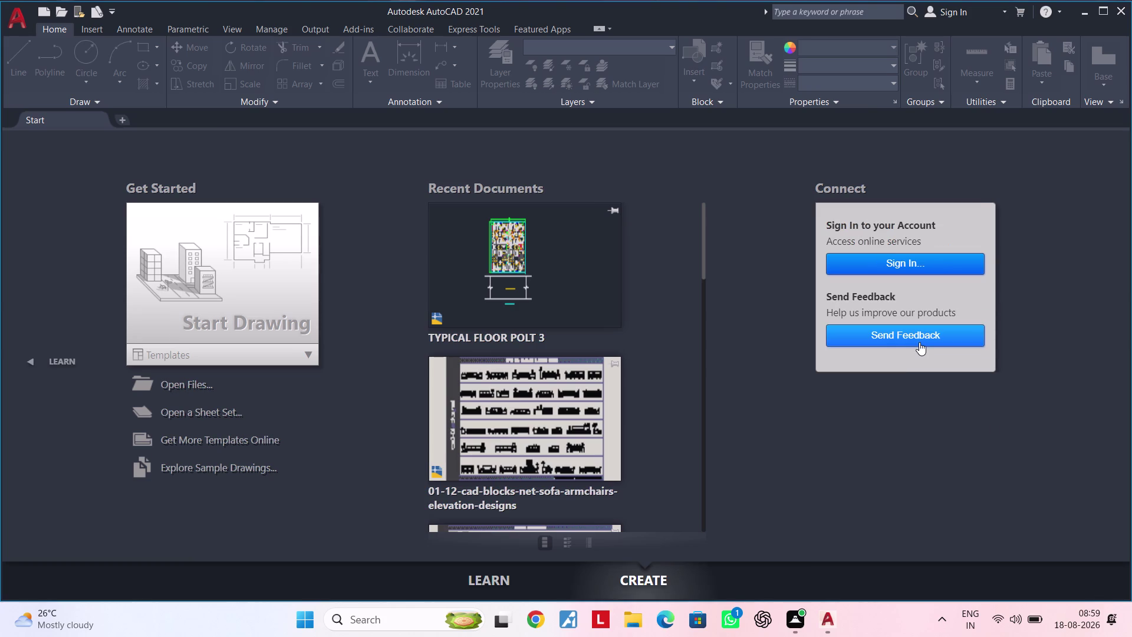
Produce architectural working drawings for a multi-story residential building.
Start a new blank drawing and pan its origin toward the lower left.
click(264, 303)
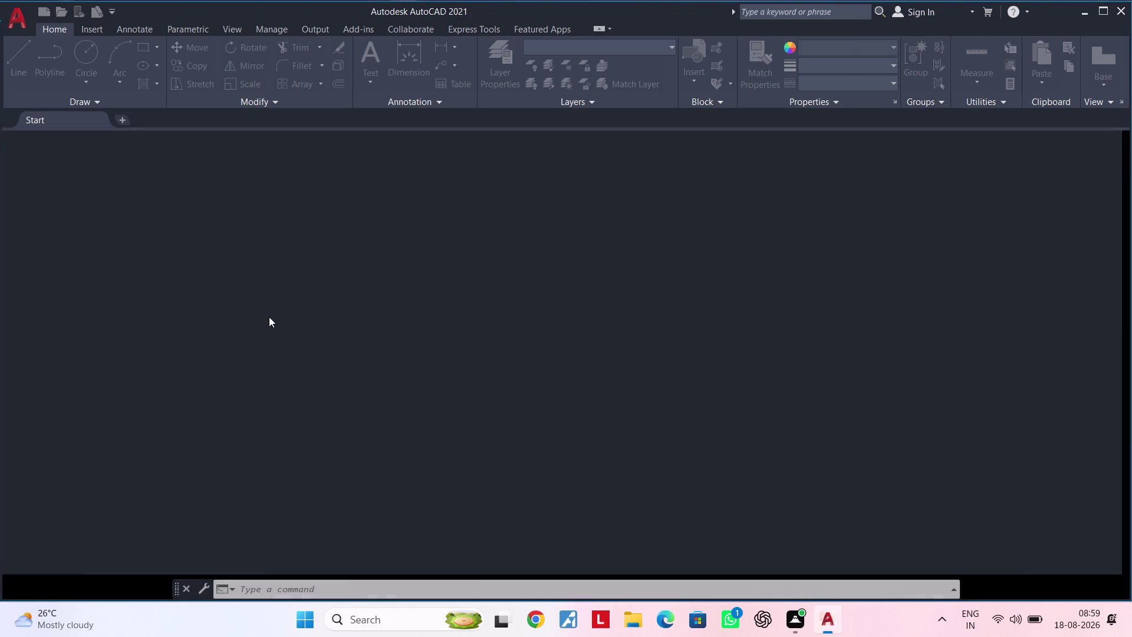
scroll(down, 3)
scroll(down, 3)
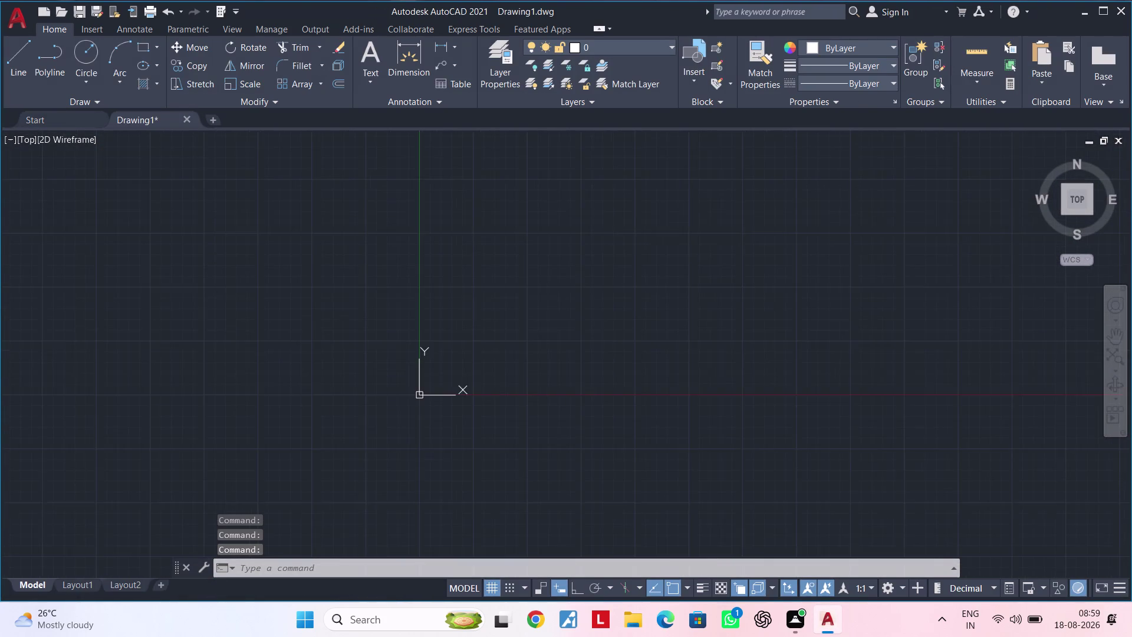
middle_drag(549, 332, 331, 477)
middle_drag(430, 333, 331, 384)
key(Escape)
key(Escape)
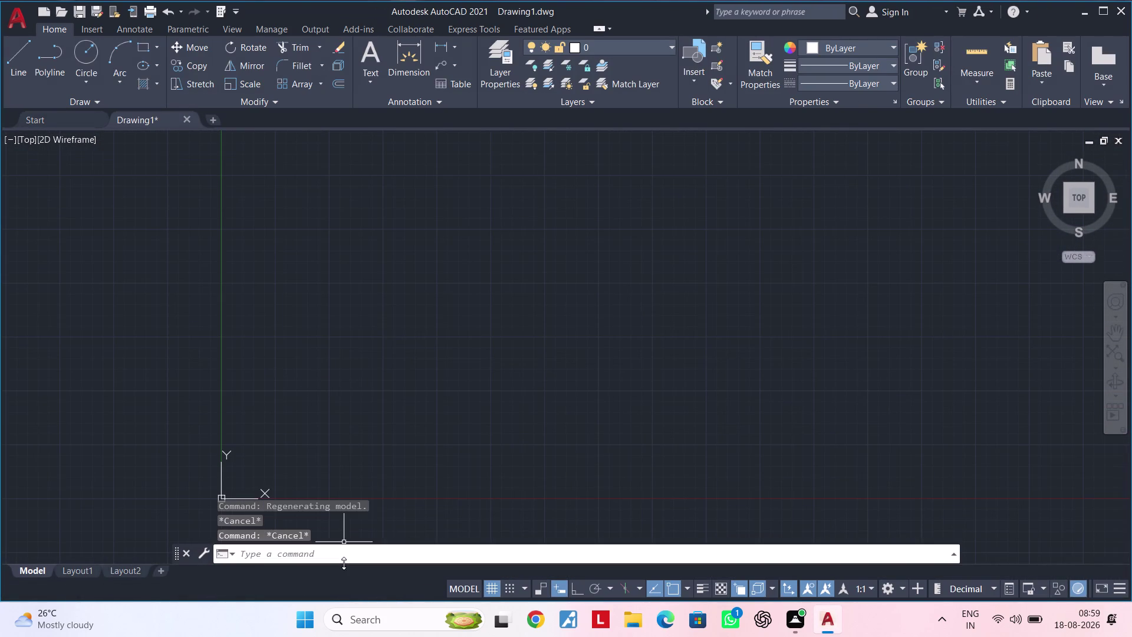
Bring up the program Options with the OPTIONS command.
click(344, 561)
text(op)
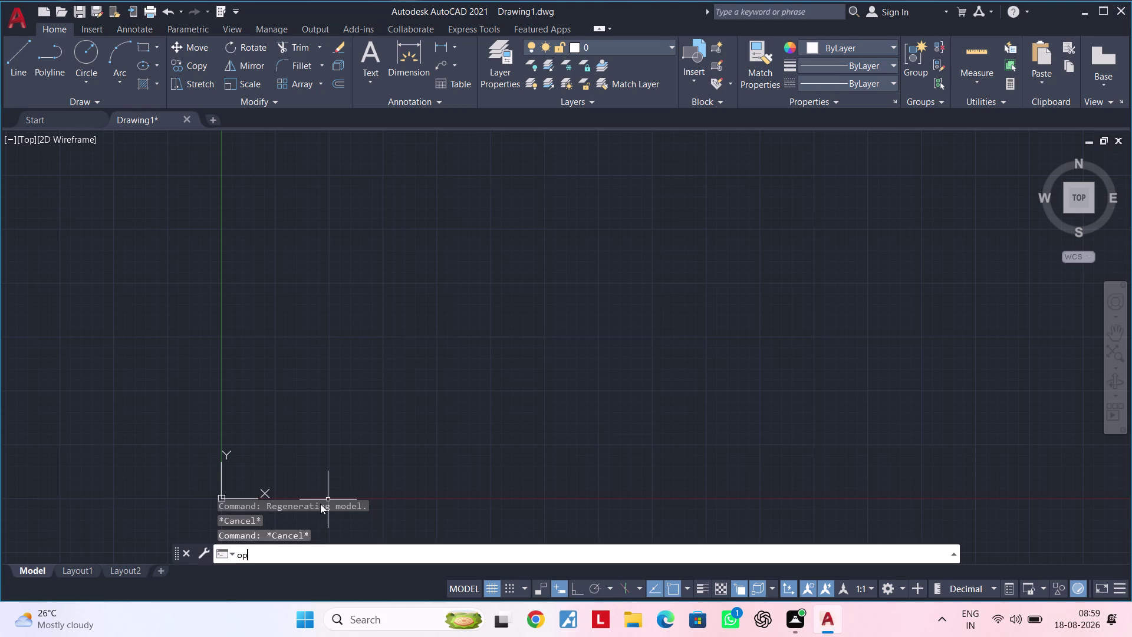
text(tion)
key(space)
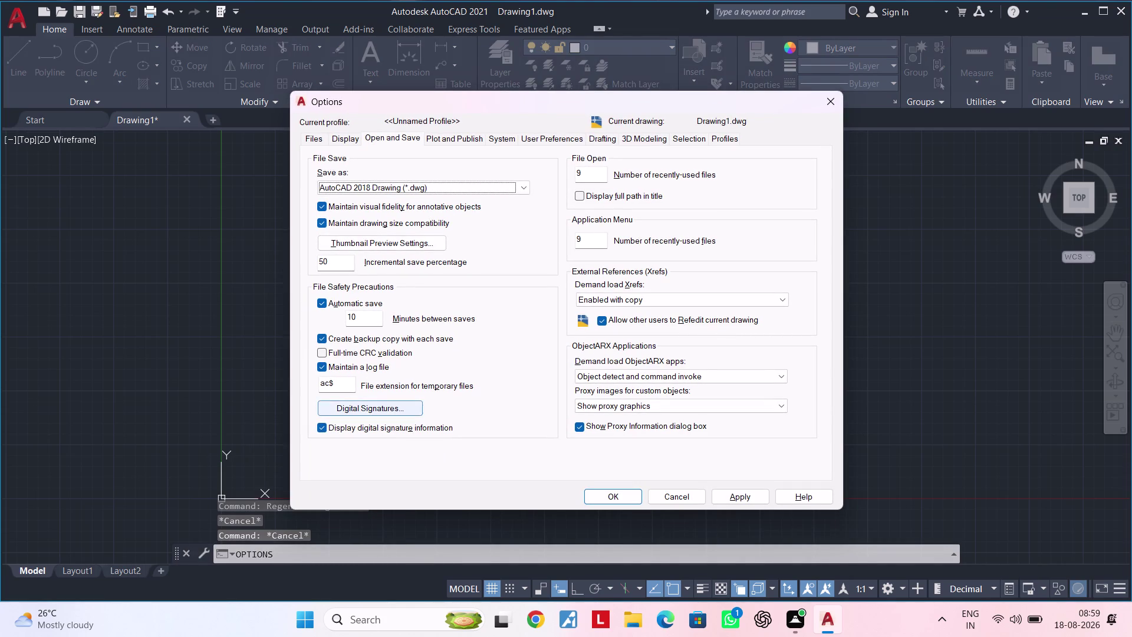
Toggle 'Maintain a log file' off and back on, apply, and close Options with OK.
click(311, 362)
click(323, 370)
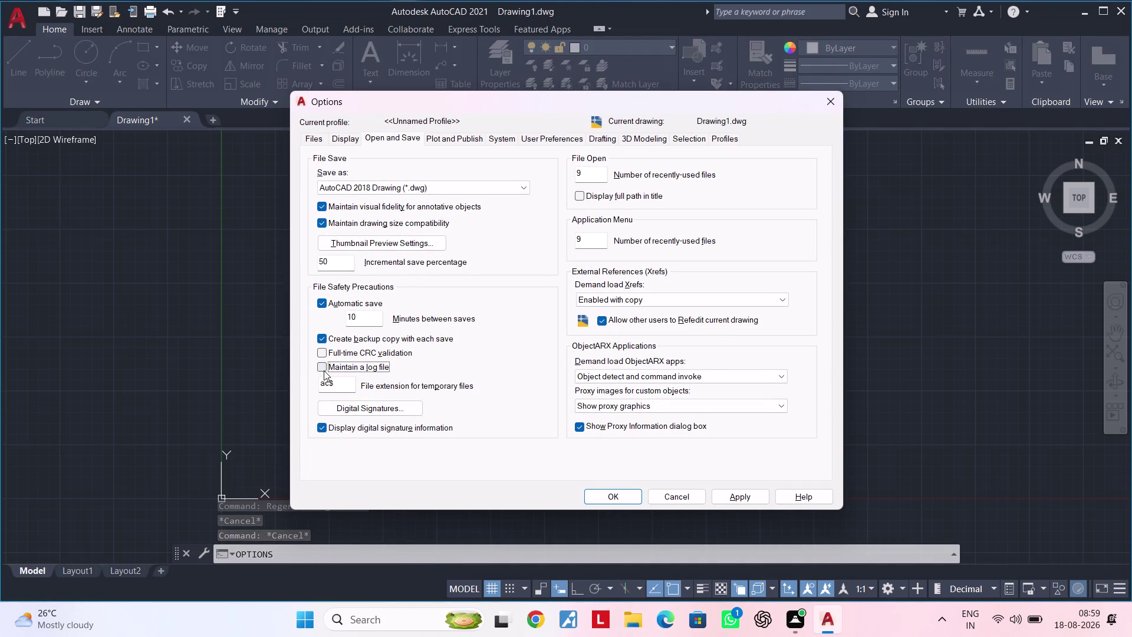
click(324, 371)
click(748, 493)
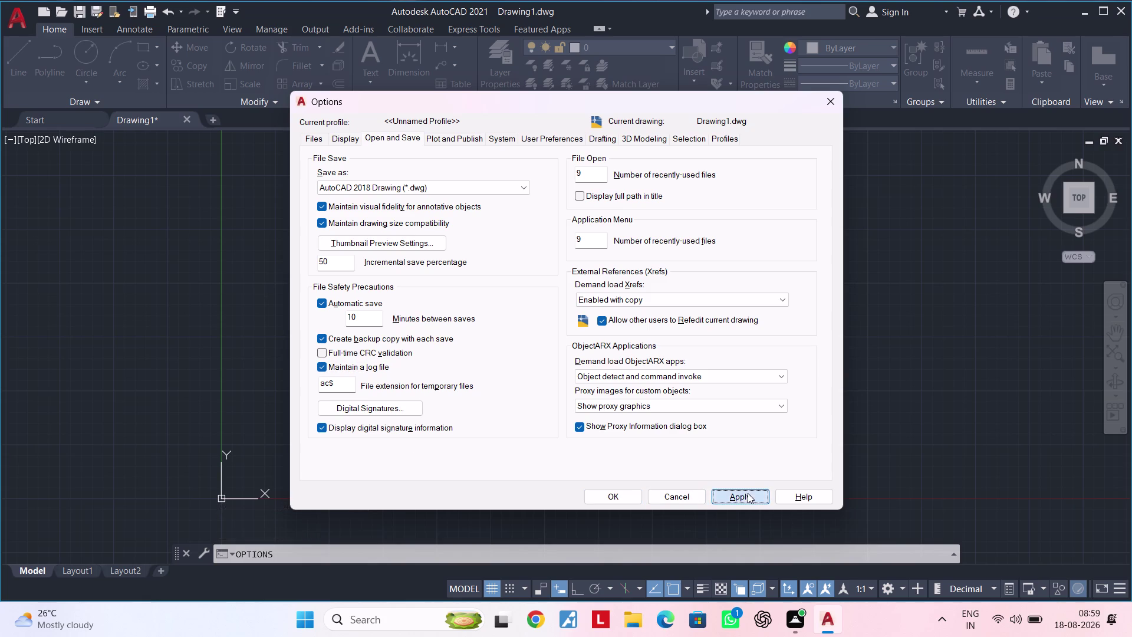
click(614, 496)
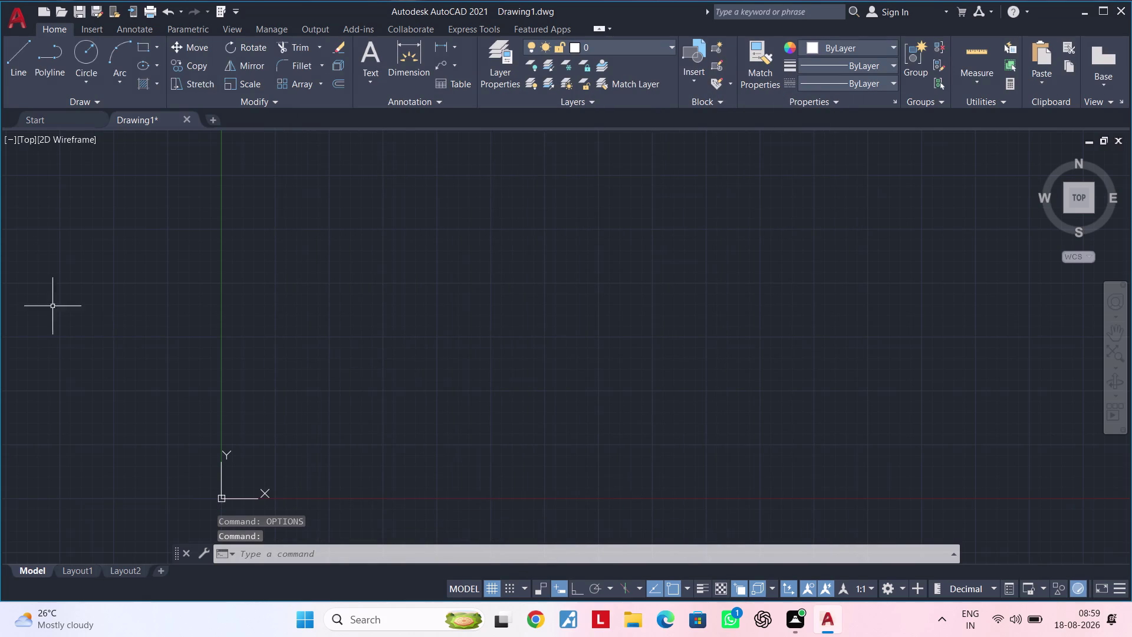
Pan the origin to the bottom-left corner and turn on Ortho mode.
scroll(down, 3)
scroll(down, 3)
middle_drag(343, 297, 270, 407)
middle_drag(361, 295, 253, 382)
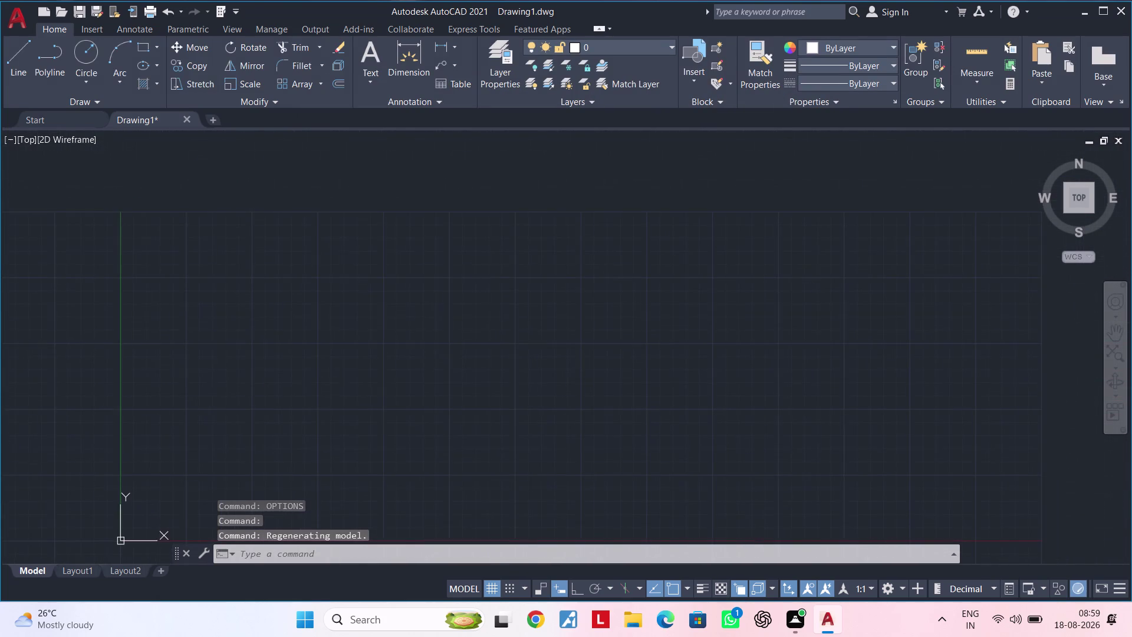
scroll(up, 3)
key(Escape)
key(Escape)
click(581, 592)
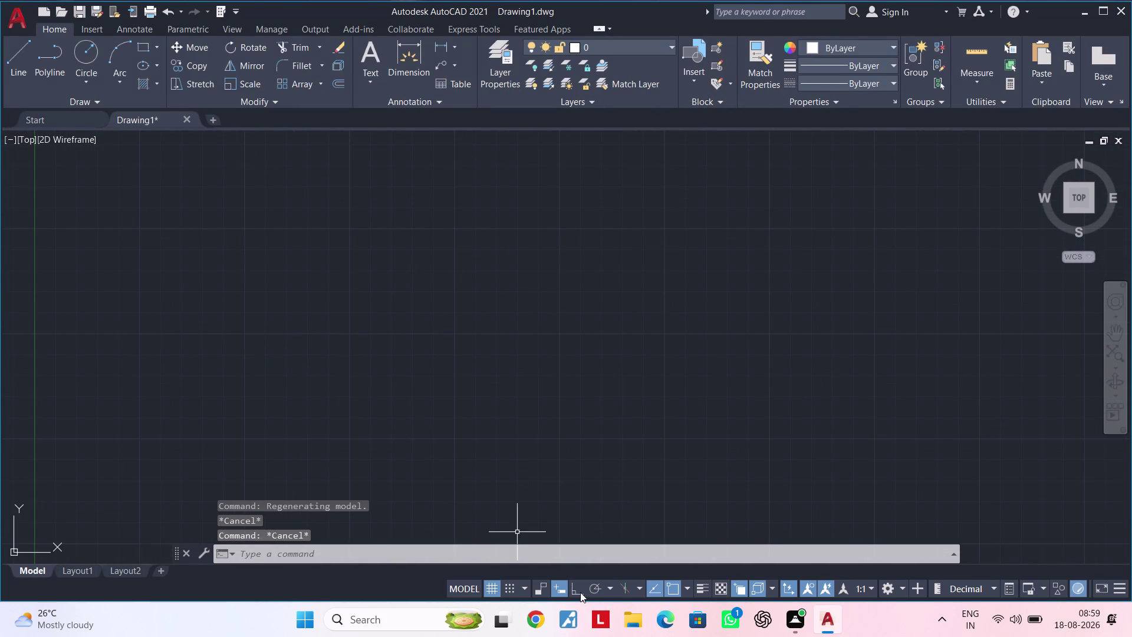
middle_drag(512, 373, 467, 397)
Bring up the Drawing Units settings with the UN alias.
key(u)
key(n)
key(space)
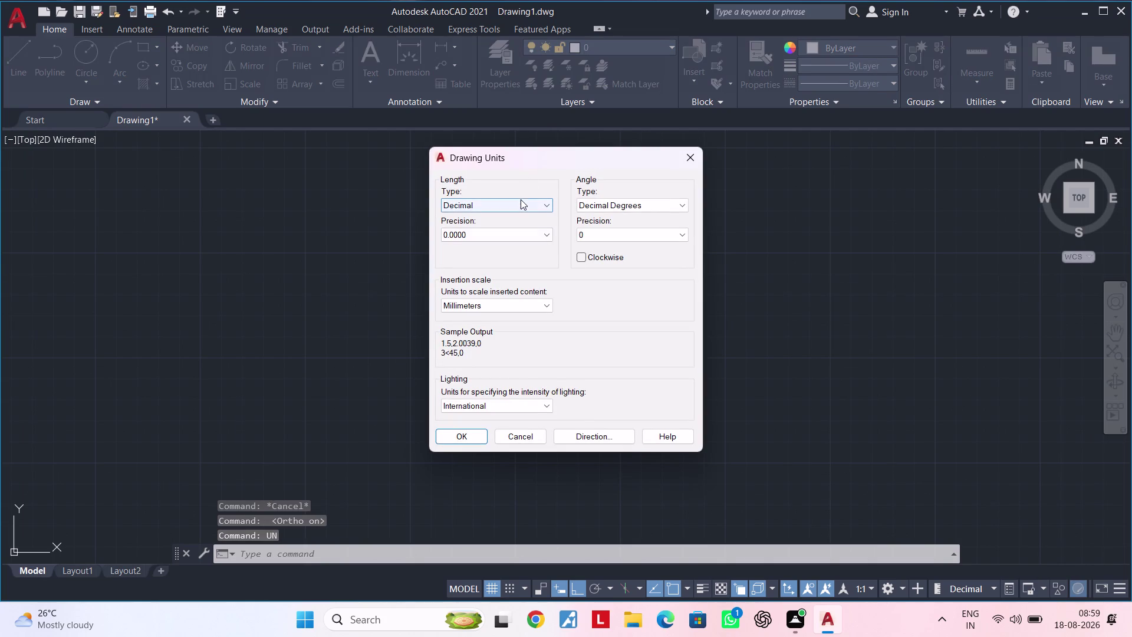
Set length units to Engineering with one-decimal-inch precision and accept the warning.
click(521, 199)
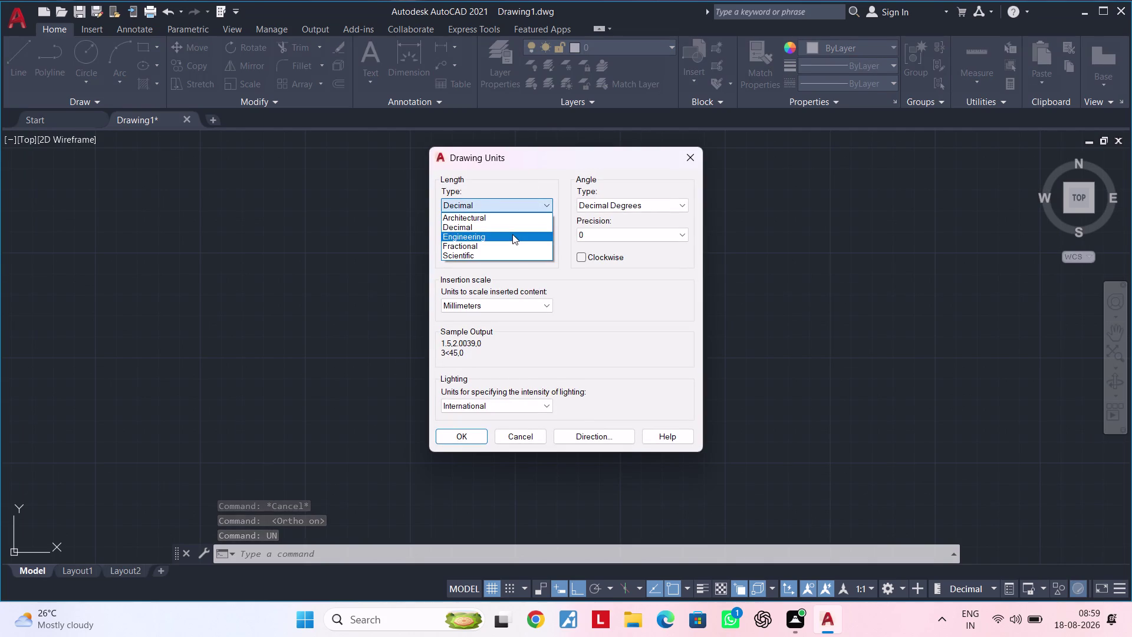
click(512, 234)
click(512, 235)
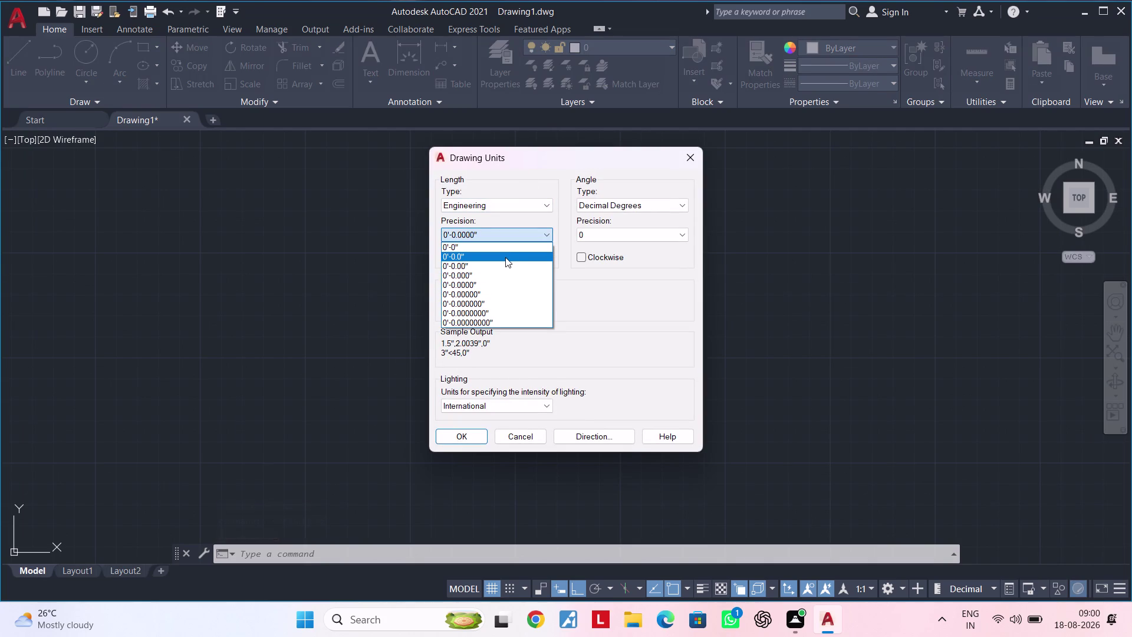
click(504, 248)
click(472, 442)
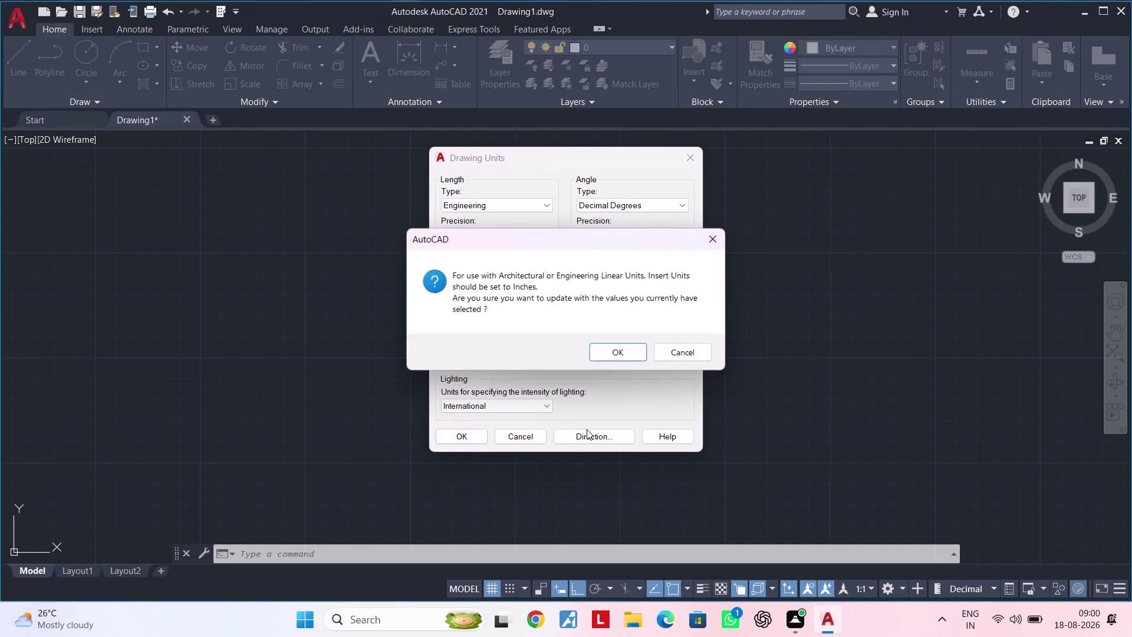
click(611, 354)
Reopen Drawing Units and change precision to whole inches, 0'-0".
text(u)
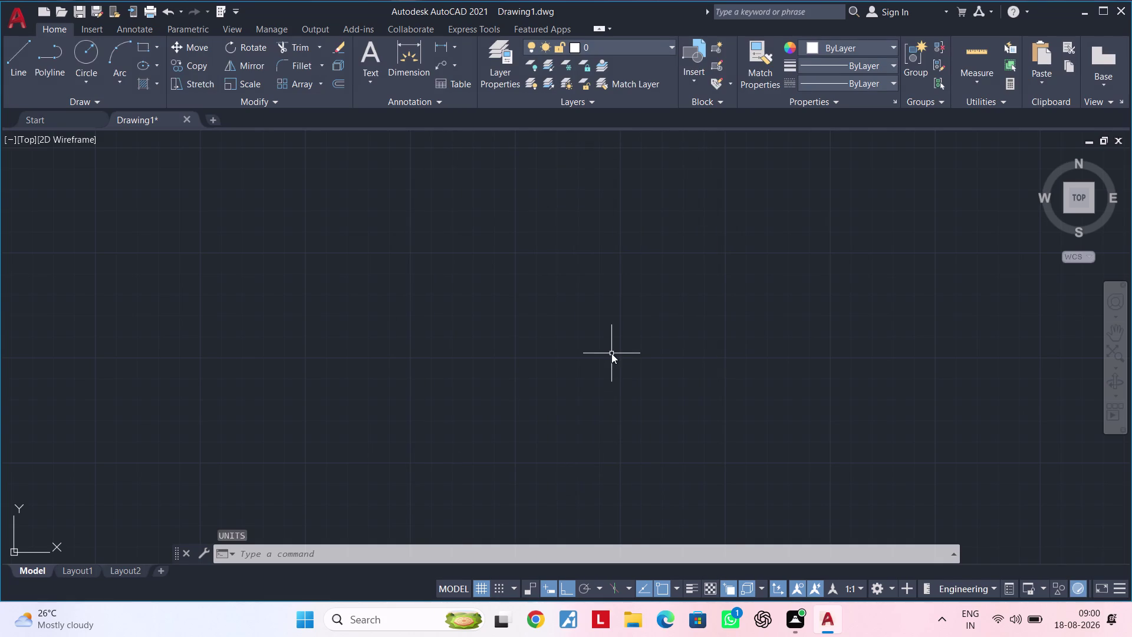
text(n)
key(space)
click(534, 198)
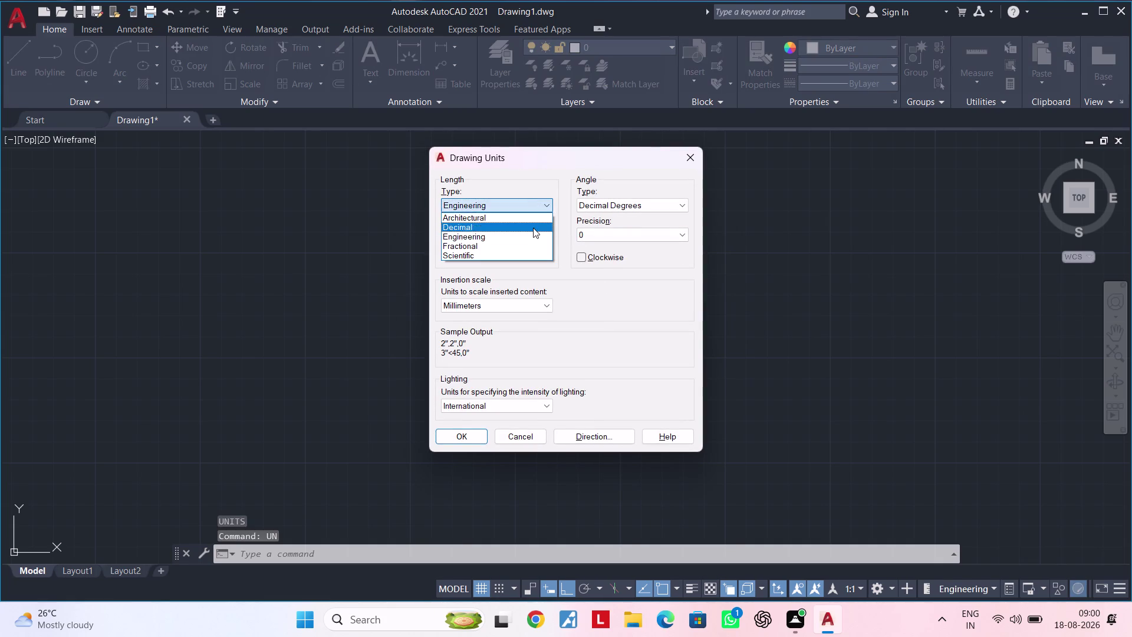
click(531, 236)
click(530, 233)
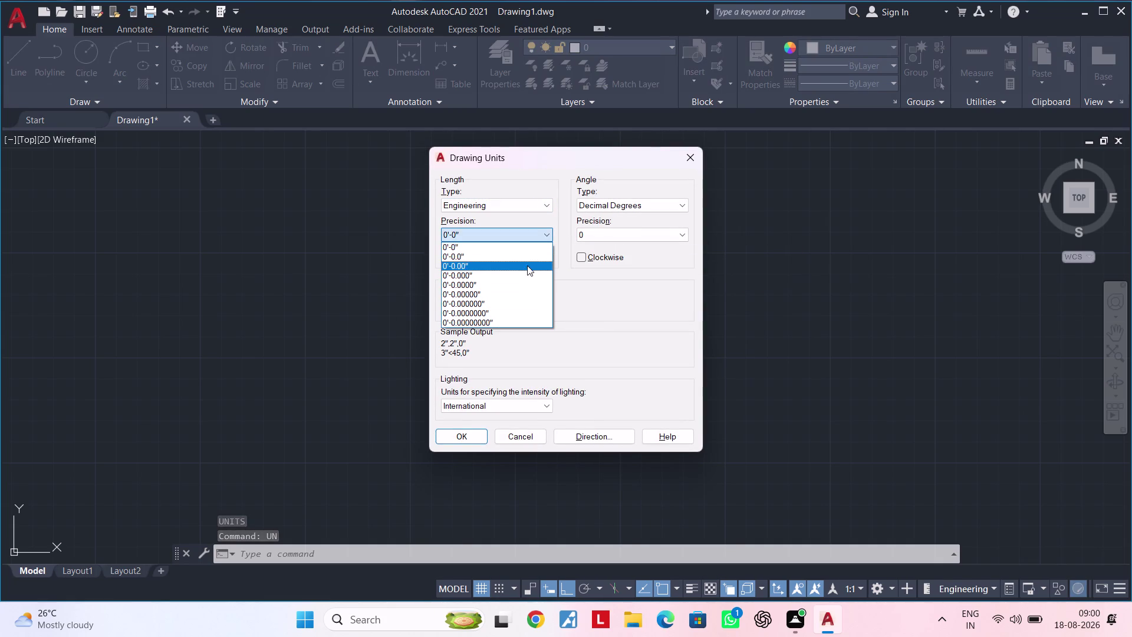
click(527, 248)
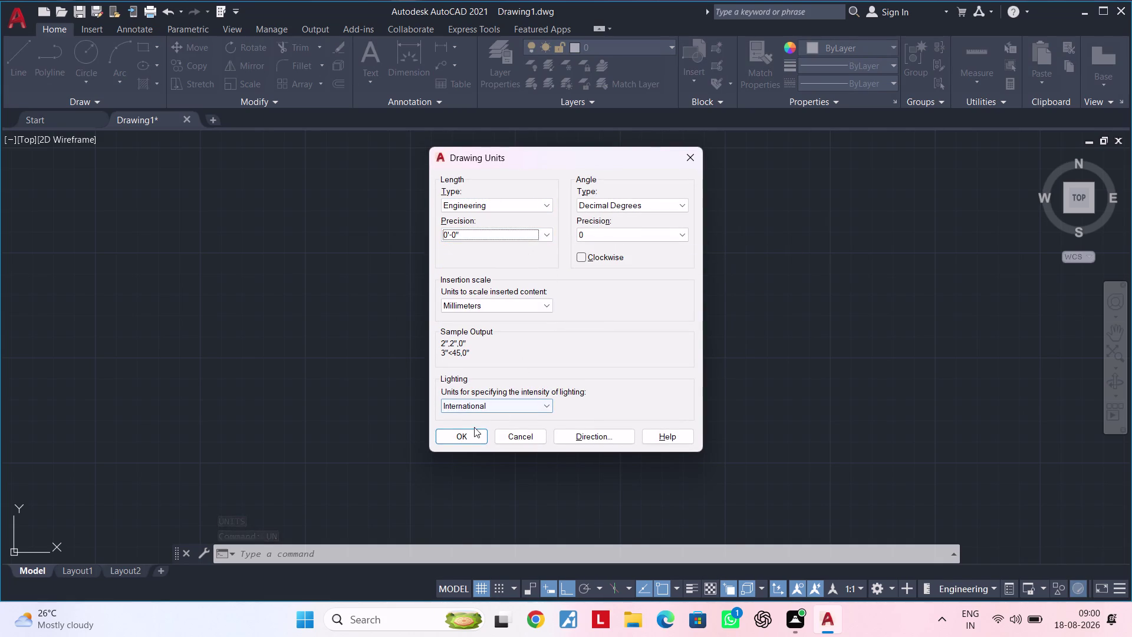
click(470, 436)
click(616, 354)
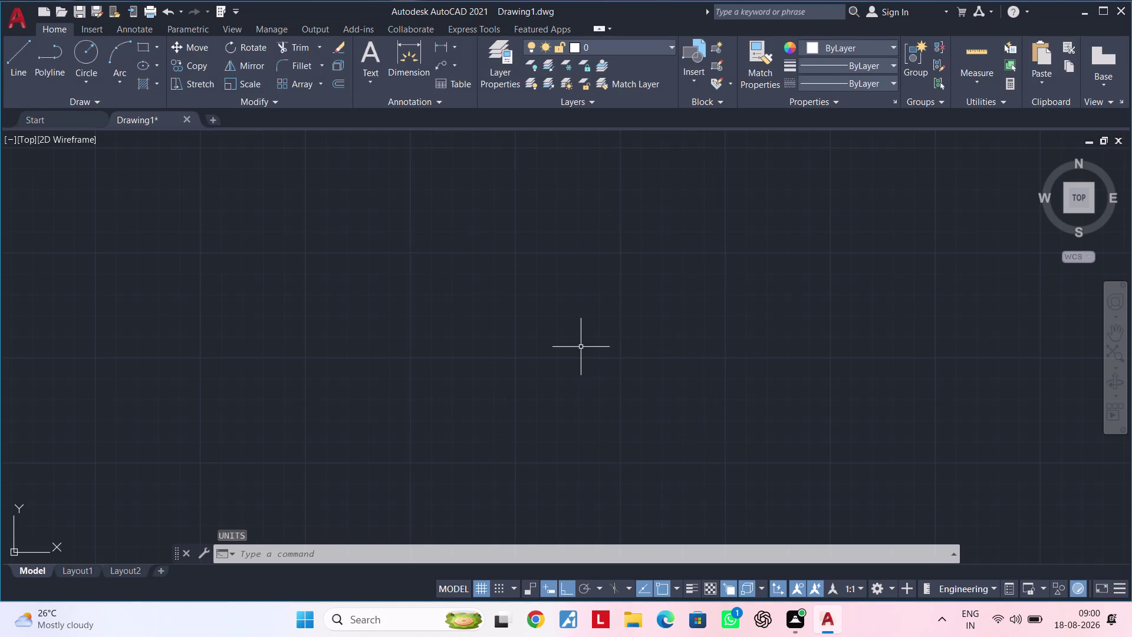
text(d)
key(space)
Modify ISO-25 to Engineering units, whole-inch precision and 6" text height.
click(730, 277)
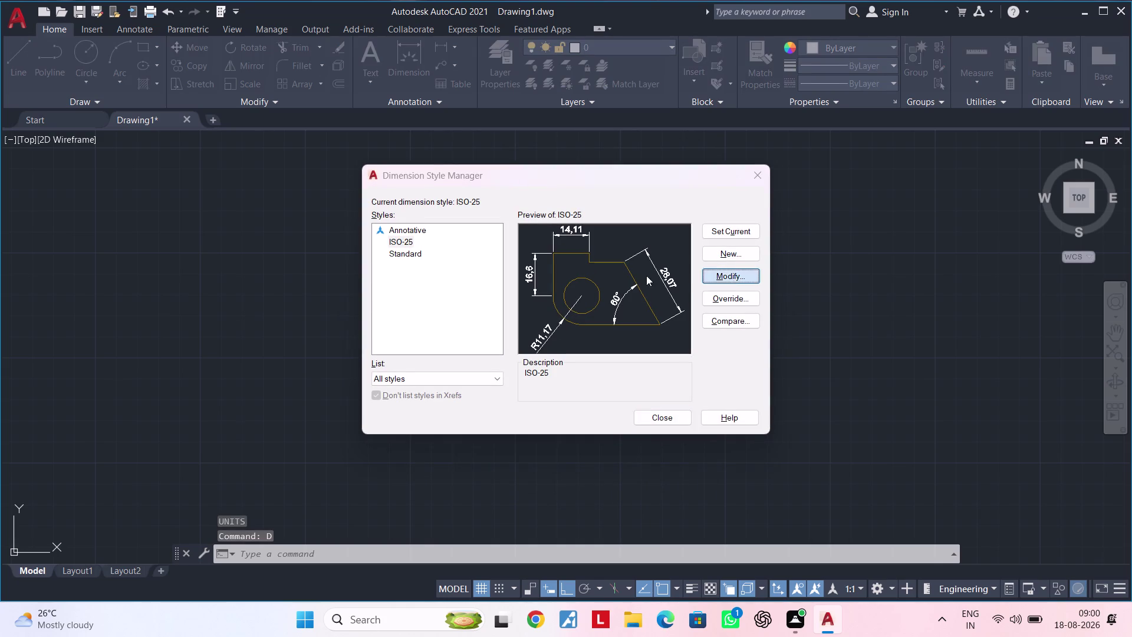
click(505, 171)
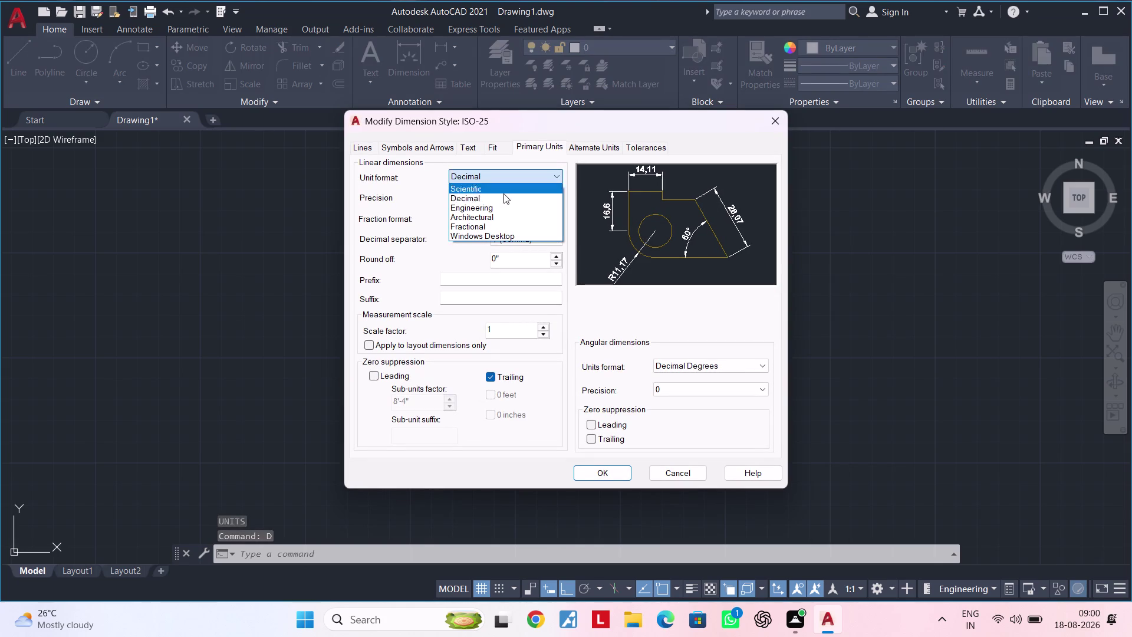
click(503, 204)
click(503, 194)
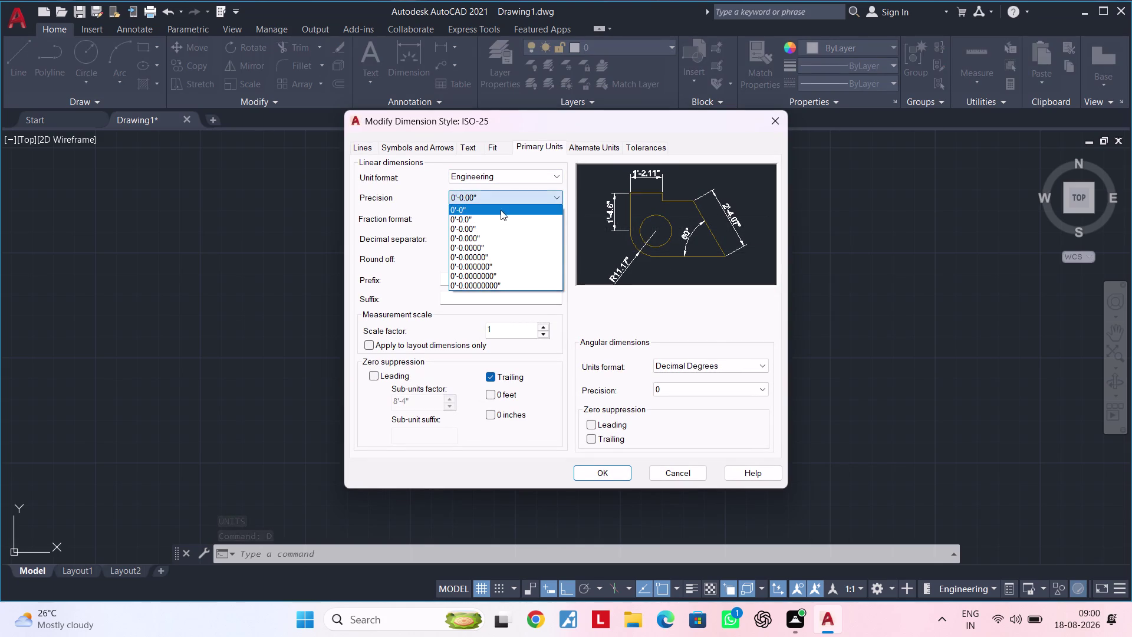
click(500, 210)
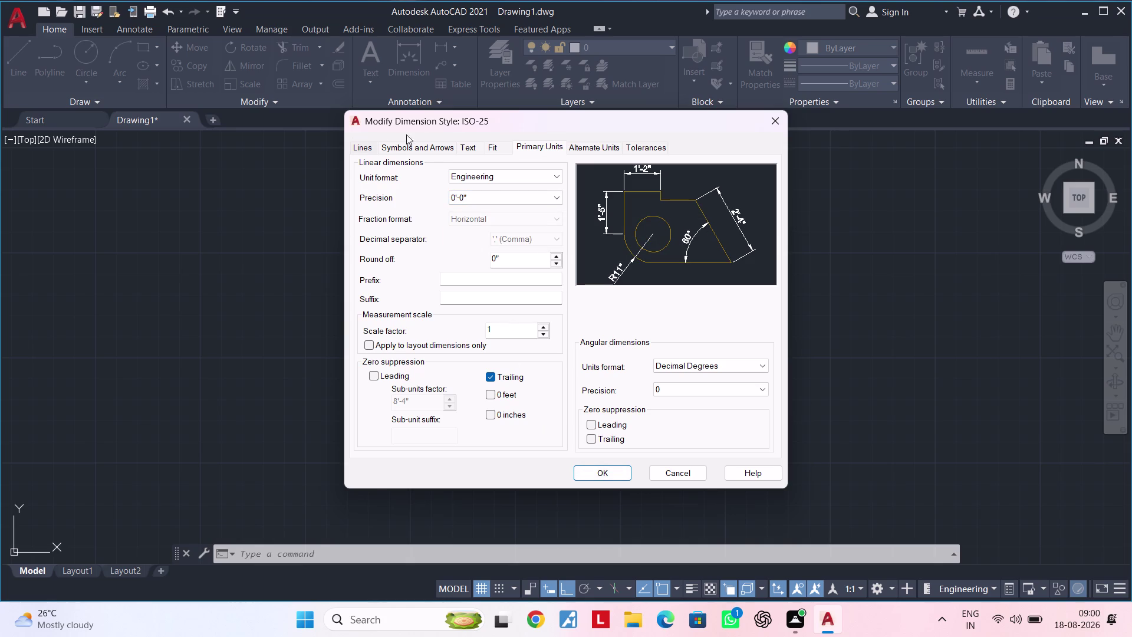
click(465, 148)
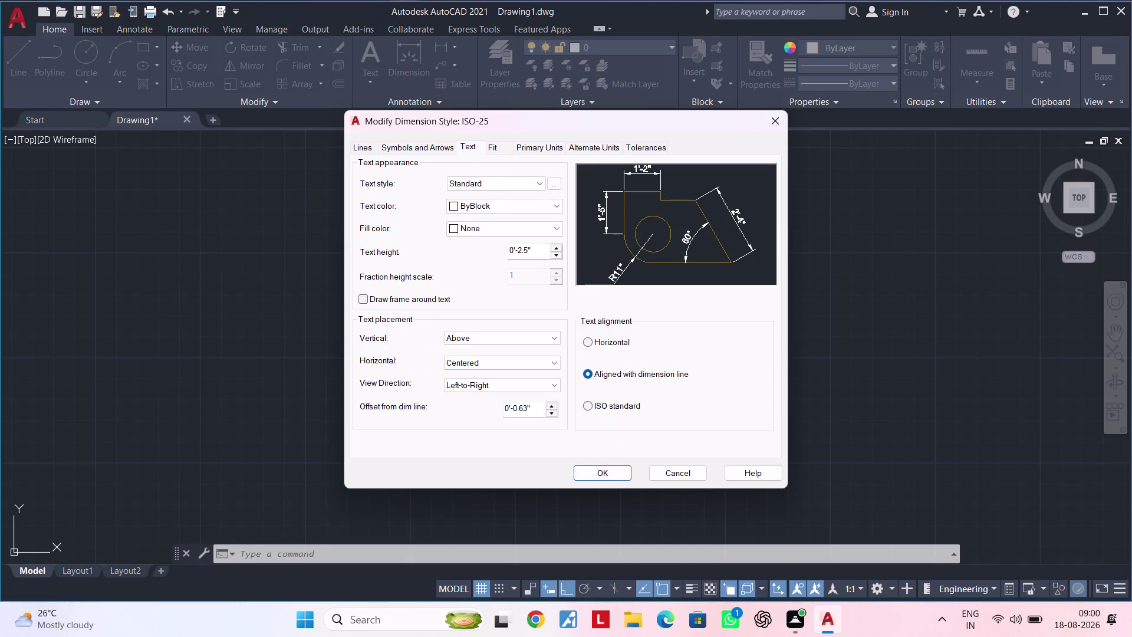
drag(537, 247, 445, 248)
key(BackSpace)
key(6)
key(shift+quotedbl)
key(Return)
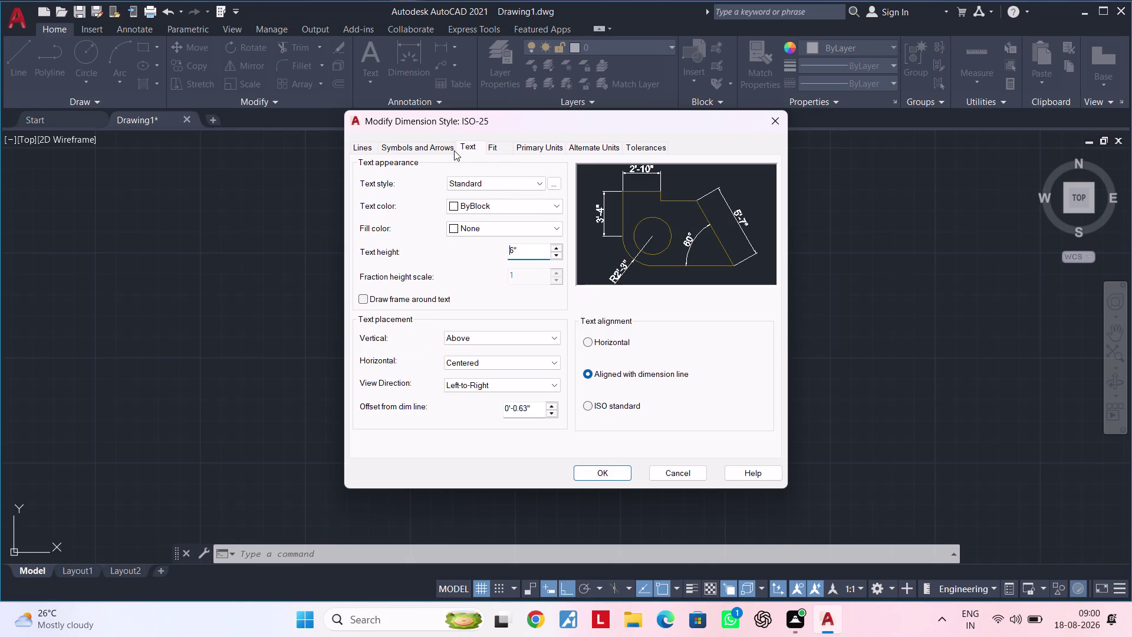
Give ISO-25 a 6" arrow size, make it current, and close the manager.
click(436, 150)
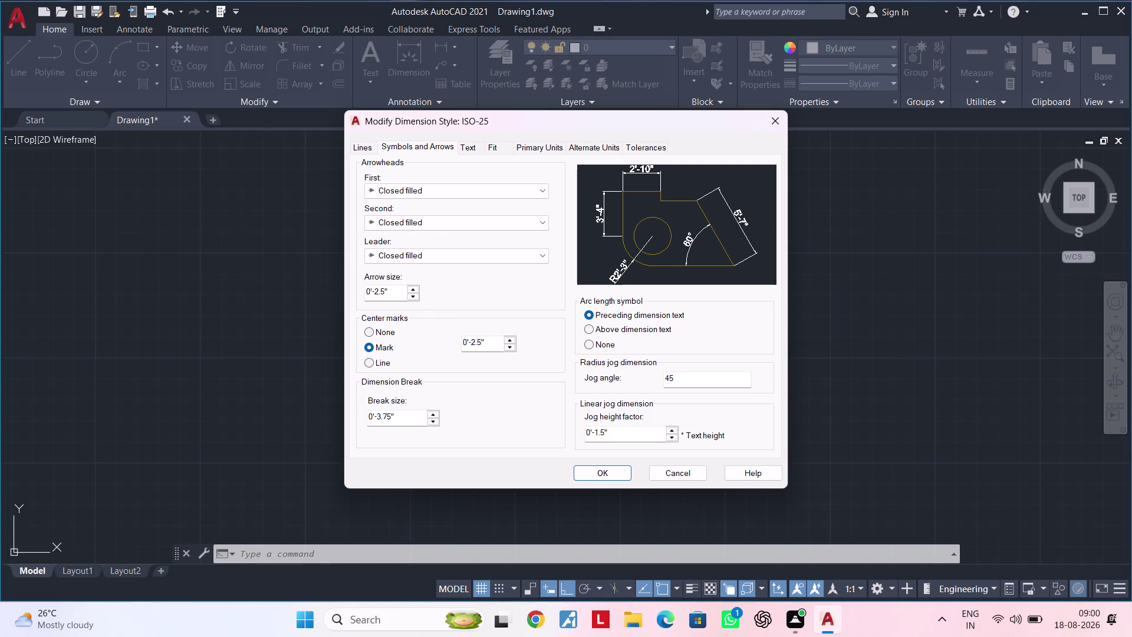
drag(392, 291, 300, 292)
key(BackSpace)
key(6)
key(shift+quotedbl)
key(Return)
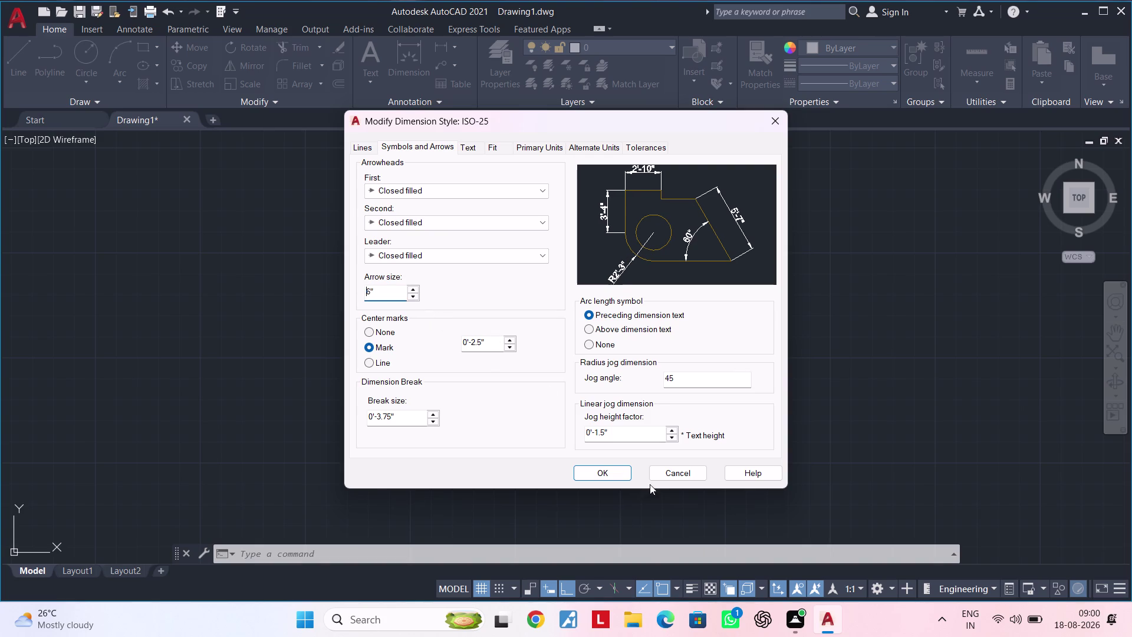
click(613, 474)
triple_click(737, 234)
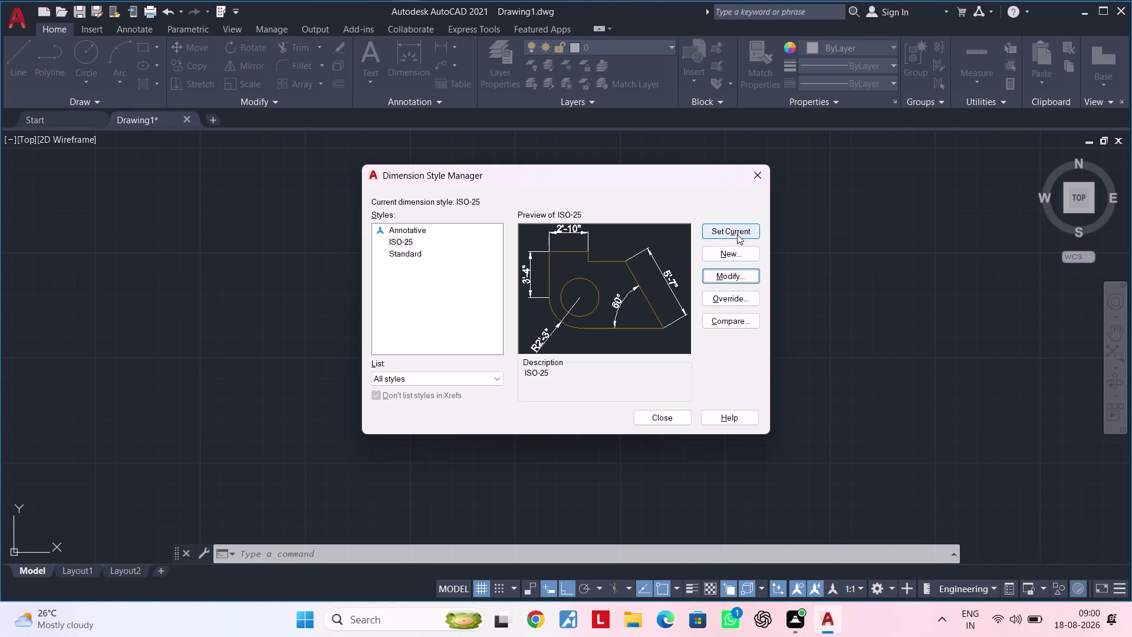
click(659, 419)
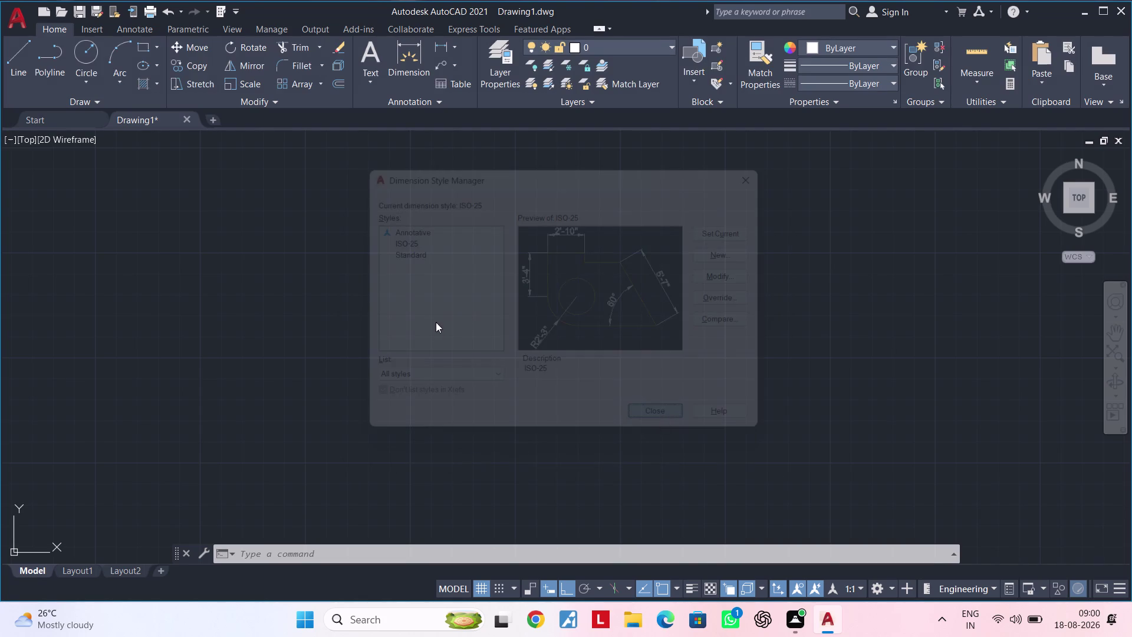
Pan the view and cancel any active commands.
scroll(down, 3)
middle_drag(467, 311, 241, 397)
key(Escape)
key(Escape)
middle_drag(323, 315, 206, 385)
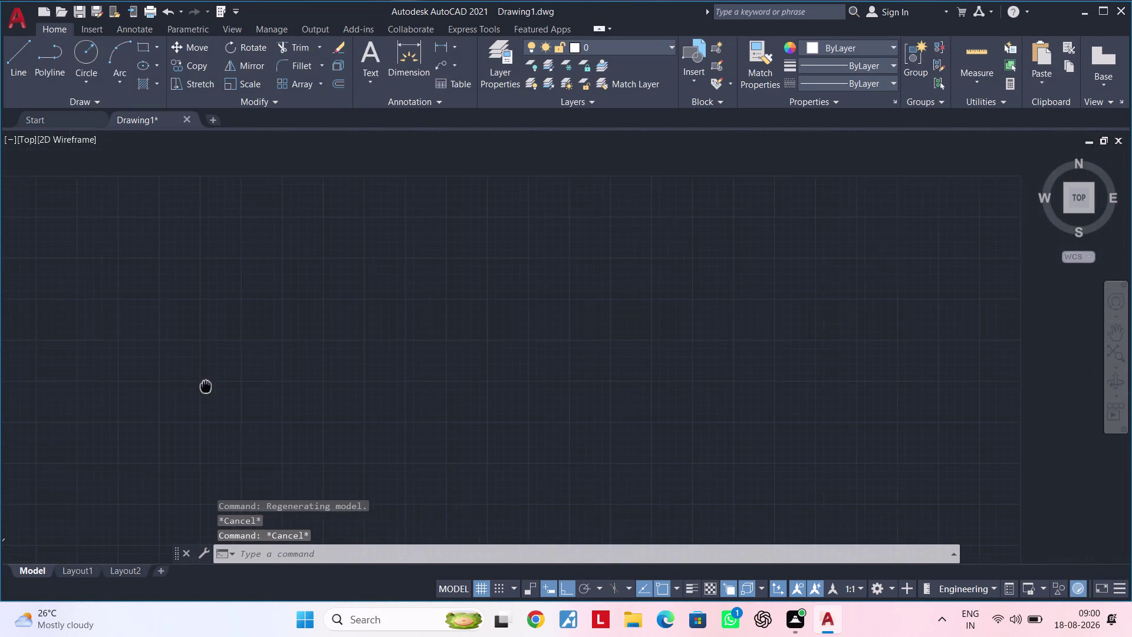
middle_drag(206, 386, 206, 386)
key(Escape)
key(Escape)
key(Escape)
key(Escape)
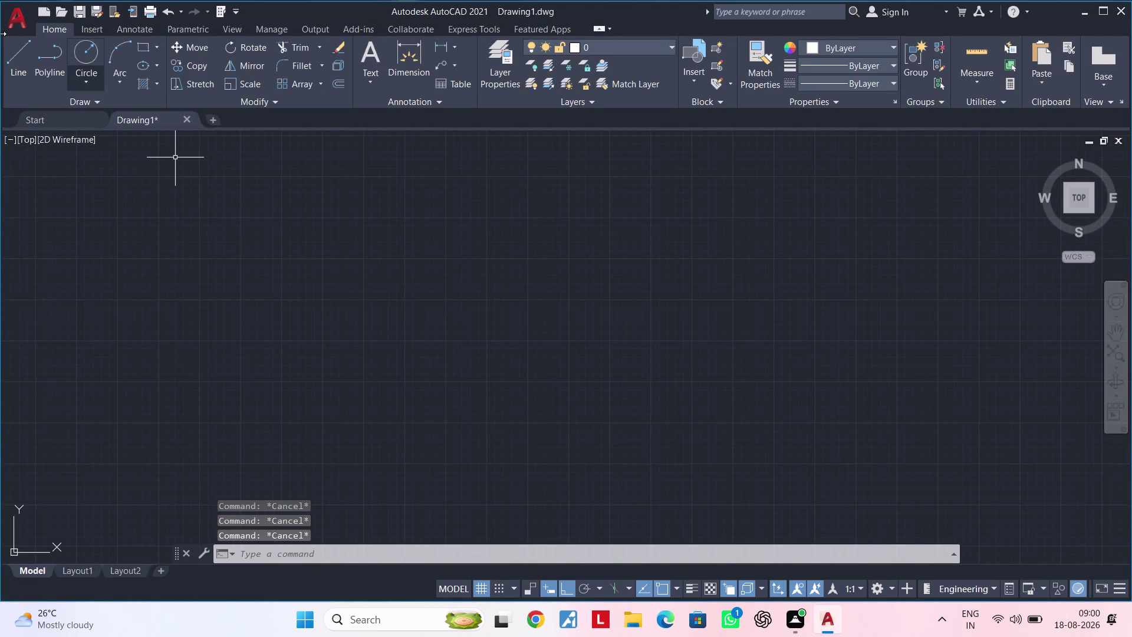
key(Escape)
key(Escape)
Start a rectangle with REC and place its first corner.
text(r)
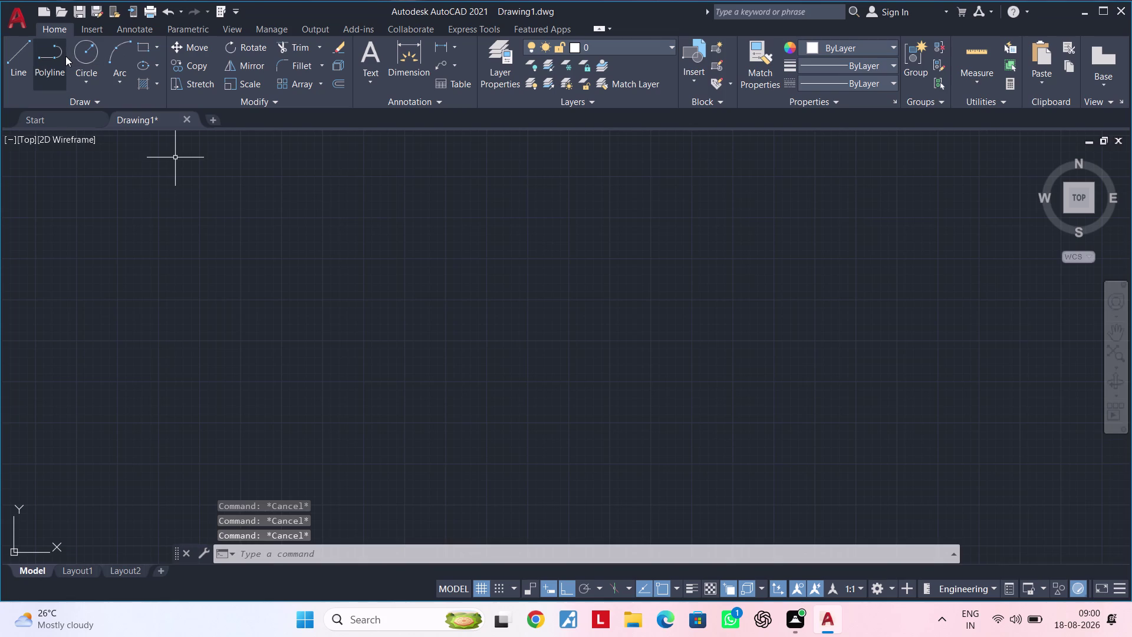
text(e)
key(c)
key(space)
click(328, 172)
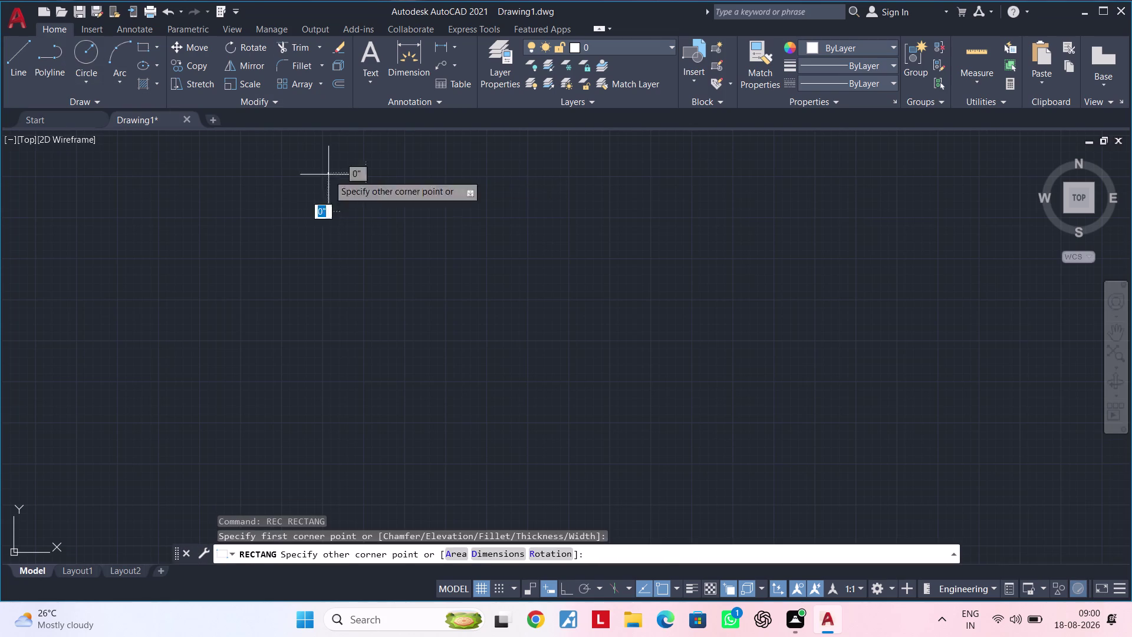
Size the rectangle by dimensions, 30' long and 40' wide, and fix its orientation.
text(d)
key(space)
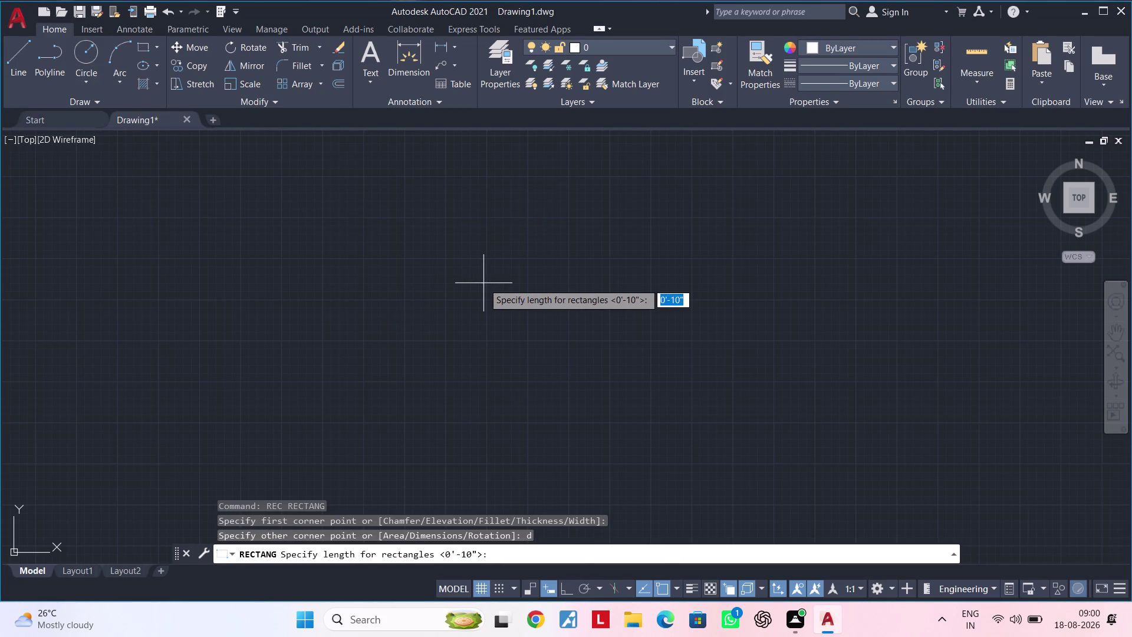
text(30)
key(apostrophe)
key(Return)
key(4)
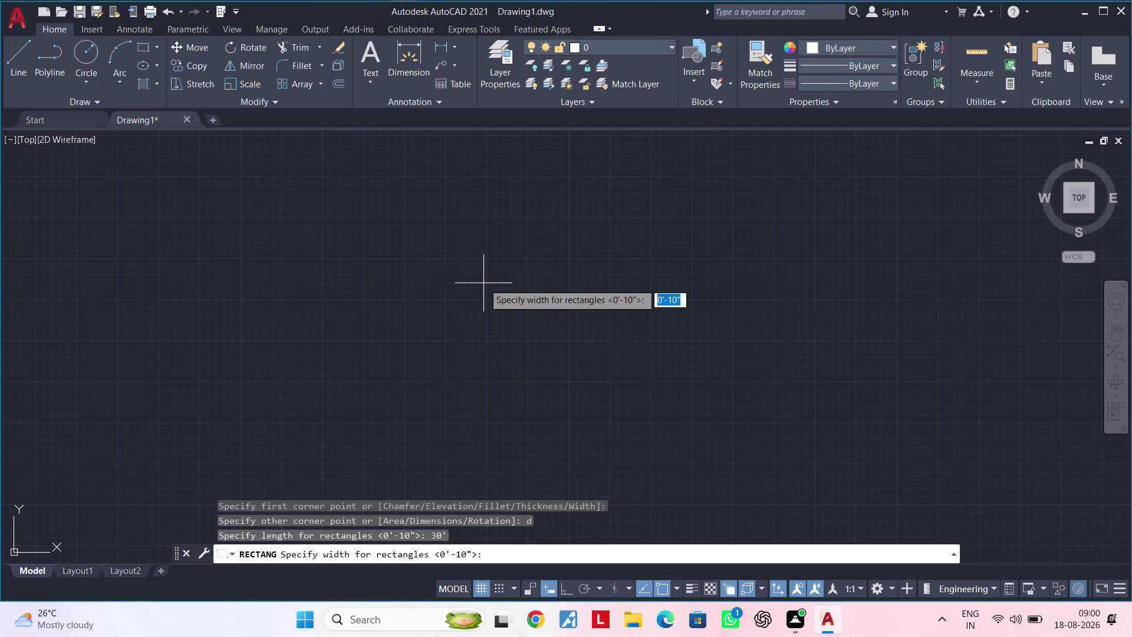
text(0')
key(Return)
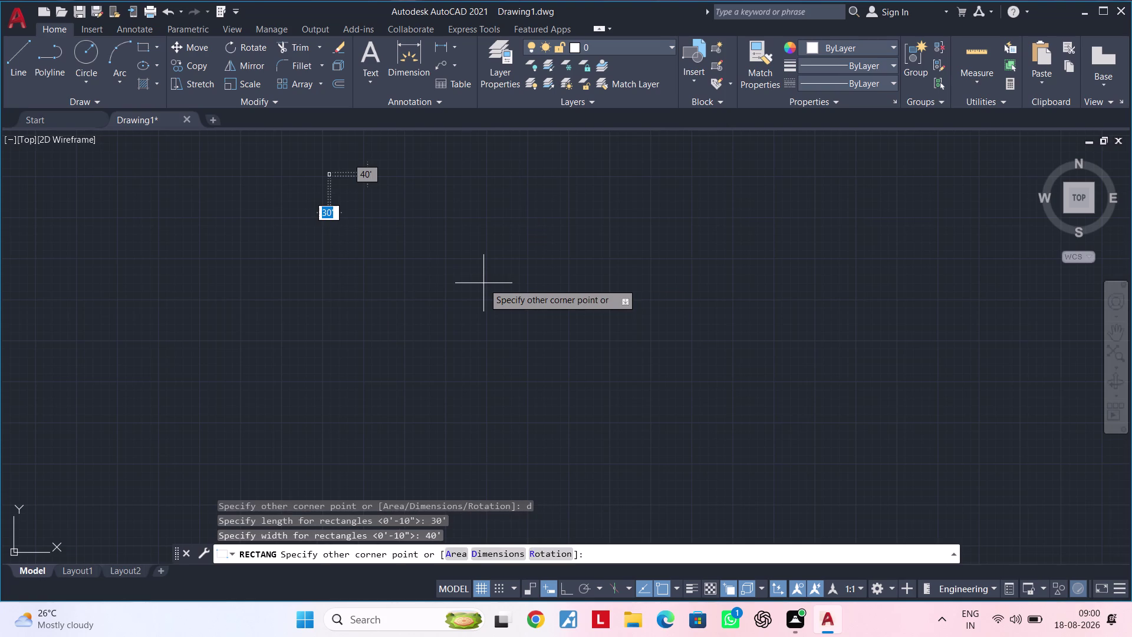
click(488, 287)
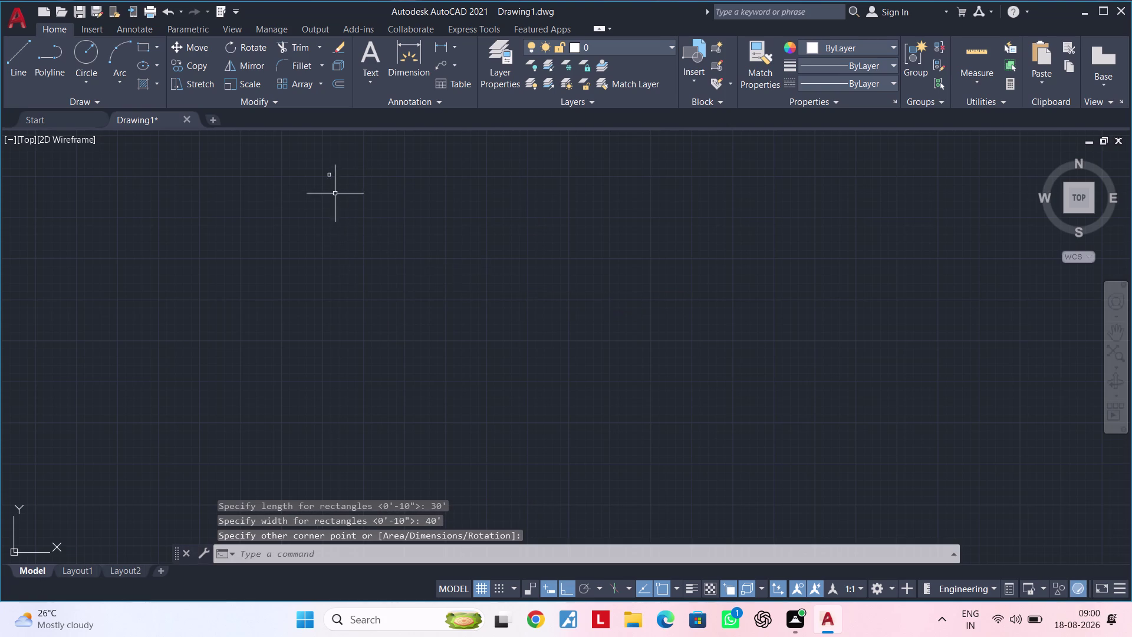
Zoom and pan to center the 30' by 40' rectangle in the view.
scroll(up, 3)
middle_drag(332, 227, 461, 315)
scroll(up, 3)
middle_drag(418, 299, 615, 243)
scroll(up, 3)
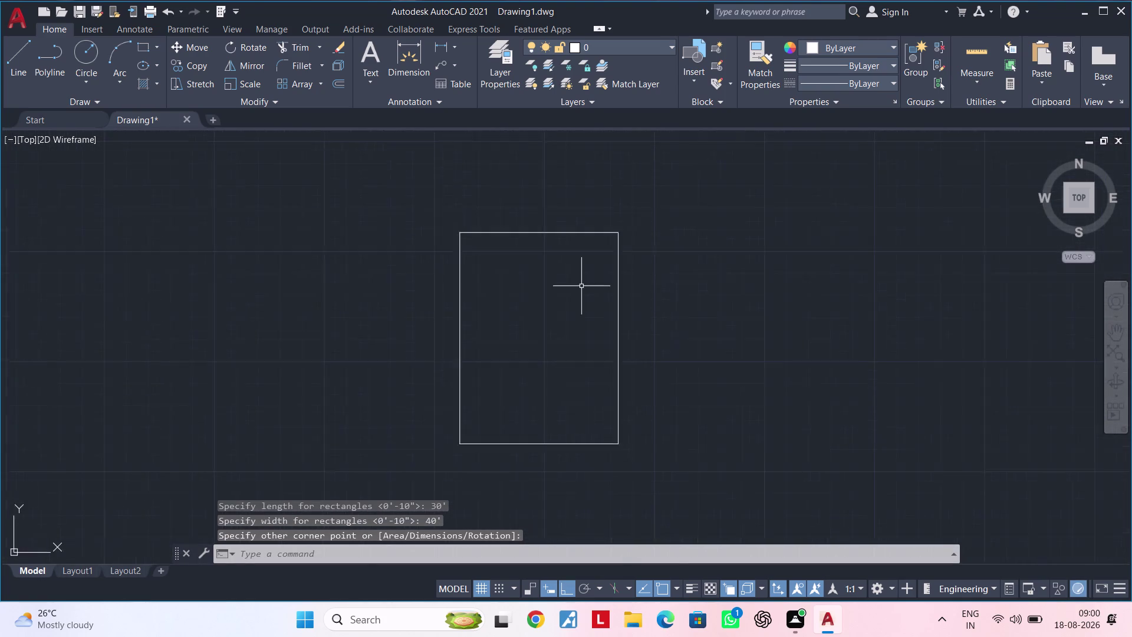
middle_drag(574, 293, 705, 245)
scroll(down, 3)
middle_drag(674, 266, 577, 322)
key(Escape)
key(Escape)
key(Escape)
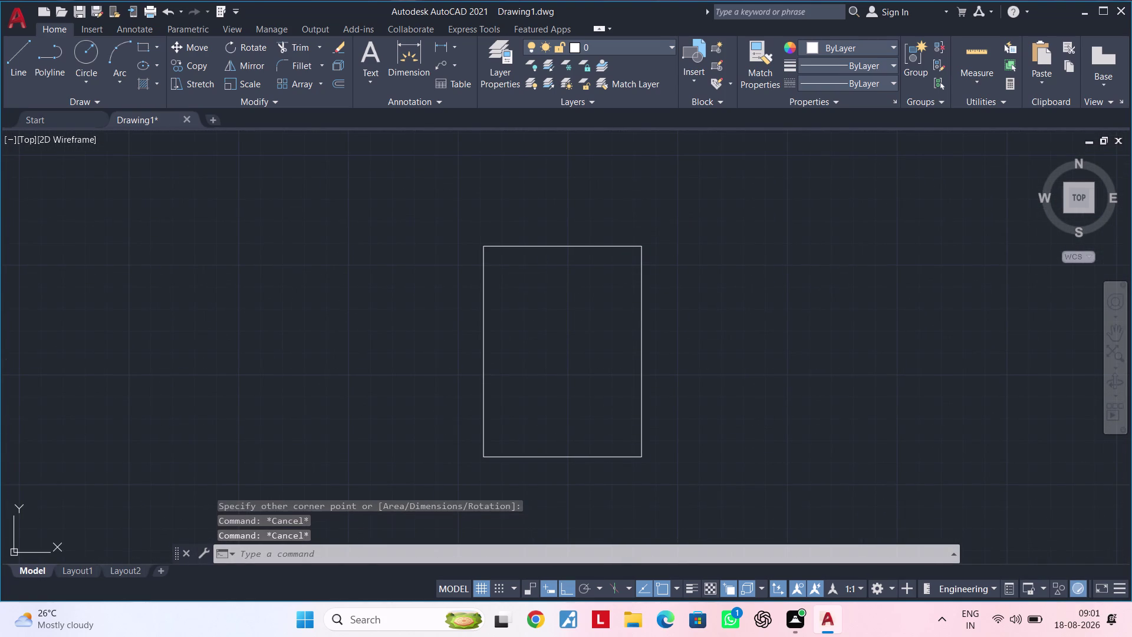
Run OFFSET via the OF alias, leaving it at the distance prompt.
text(of)
key(space)
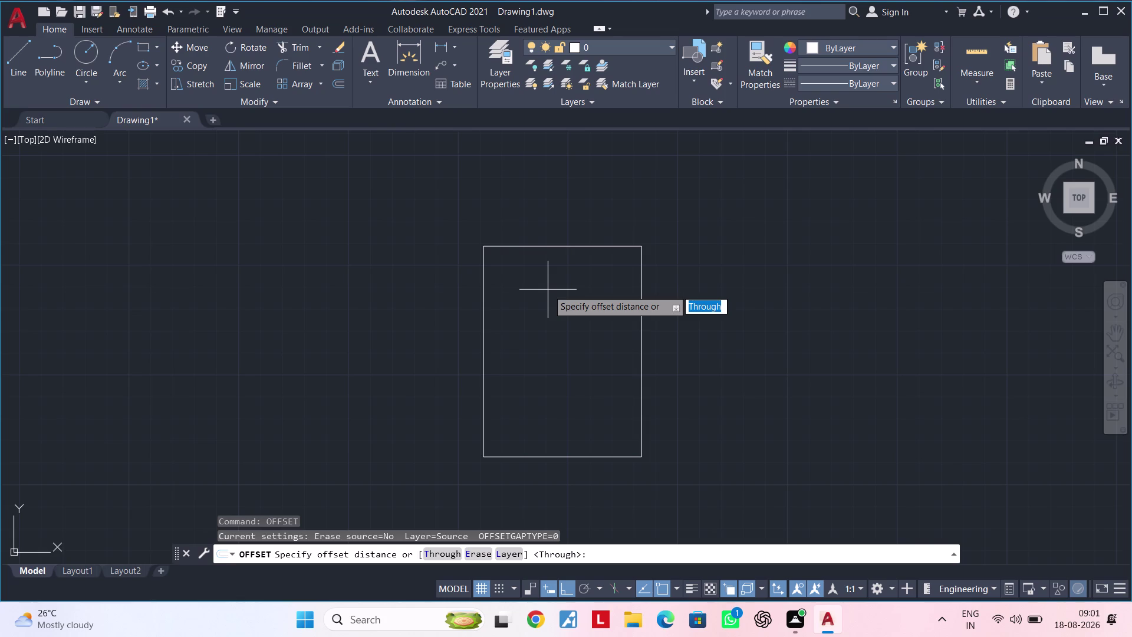
Offset the 30' by 40' rectangle 6" toward its inside.
key(6)
key(shift+quotedbl)
key(Return)
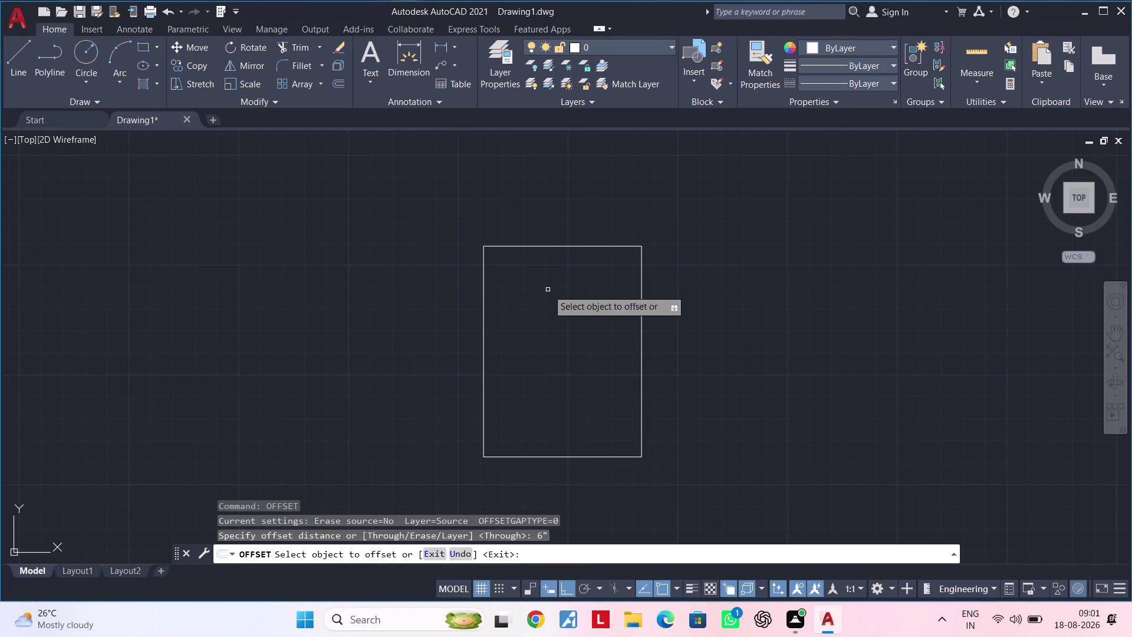
click(580, 245)
click(572, 297)
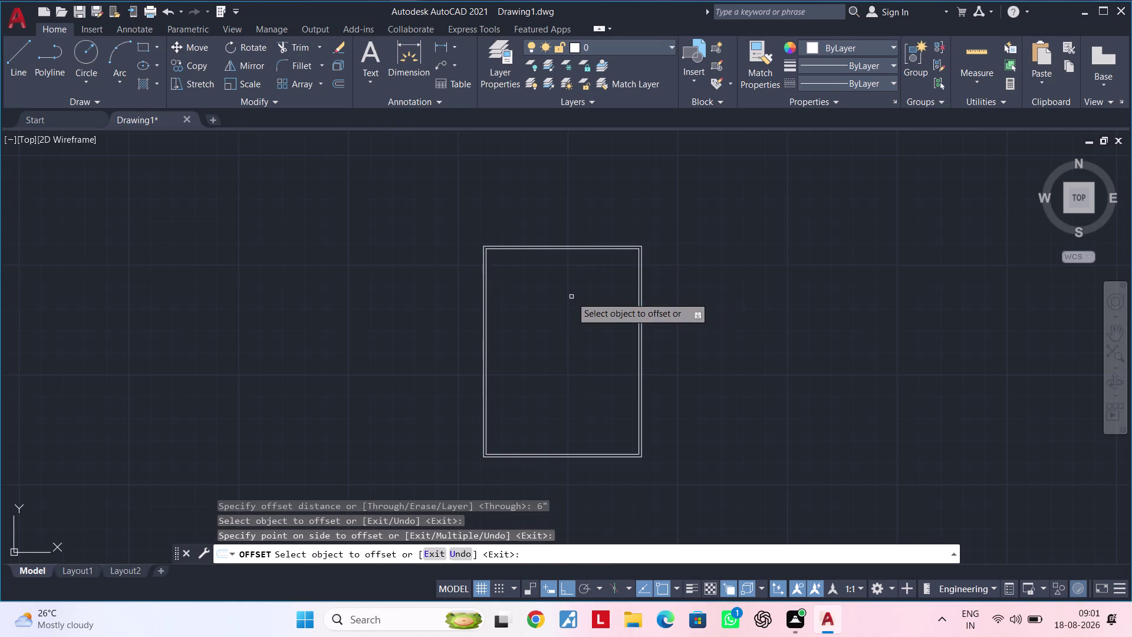
key(Escape)
key(Escape)
Zoom in to inspect the top double wall, then bring the whole outline back into view.
scroll(up, 3)
scroll(down, 3)
middle_drag(585, 262, 575, 316)
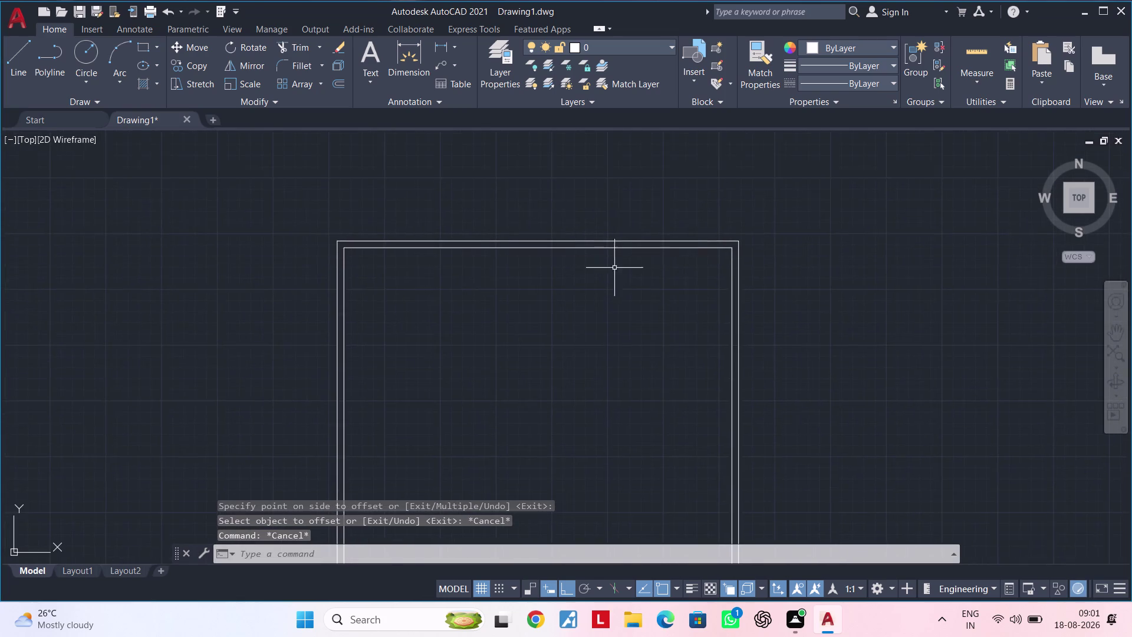
scroll(up, 3)
click(639, 246)
text(x)
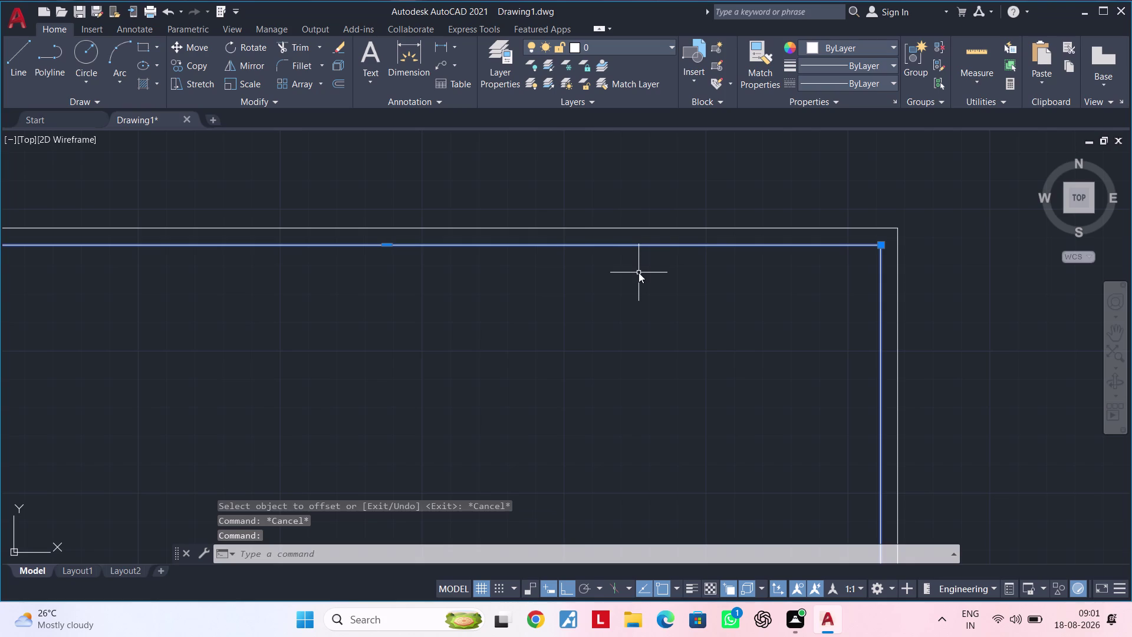
key(space)
scroll(down, 3)
middle_drag(582, 288, 688, 247)
key(Escape)
key(Escape)
scroll(up, 3)
key(Escape)
key(Escape)
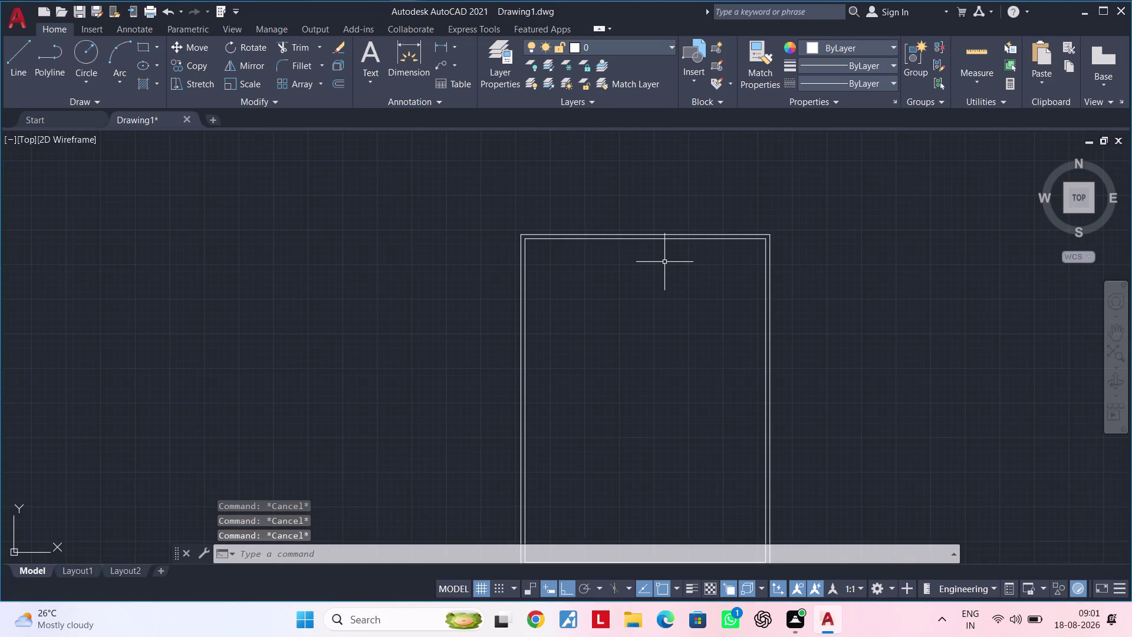
text(of)
key(space)
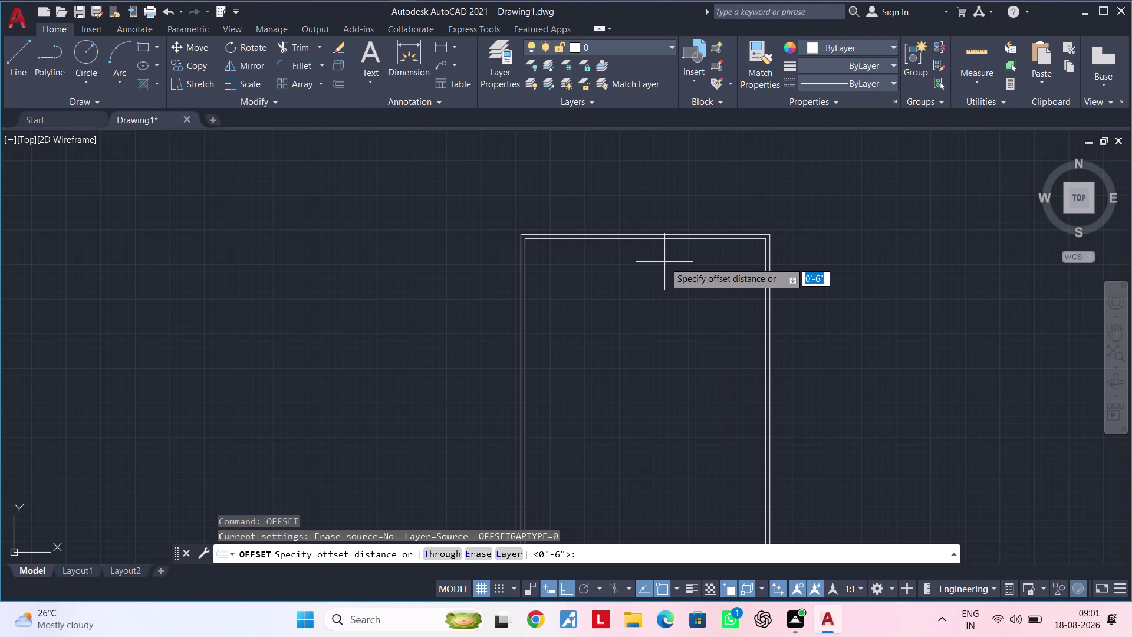
text(2')
key(8)
key(shift+quotedbl)
key(Return)
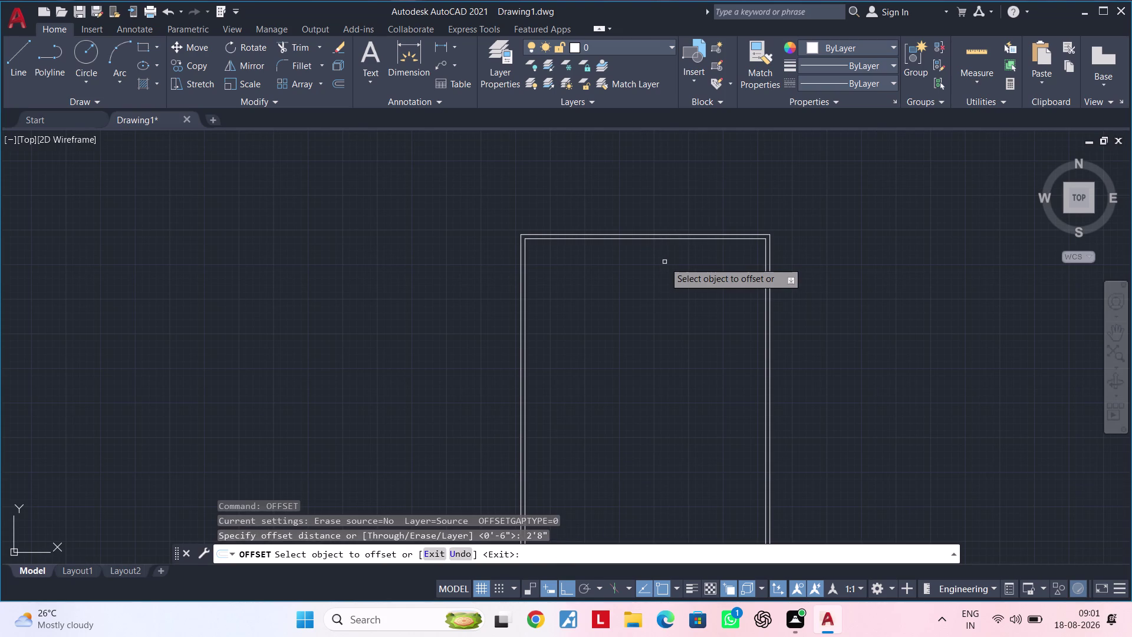
click(678, 238)
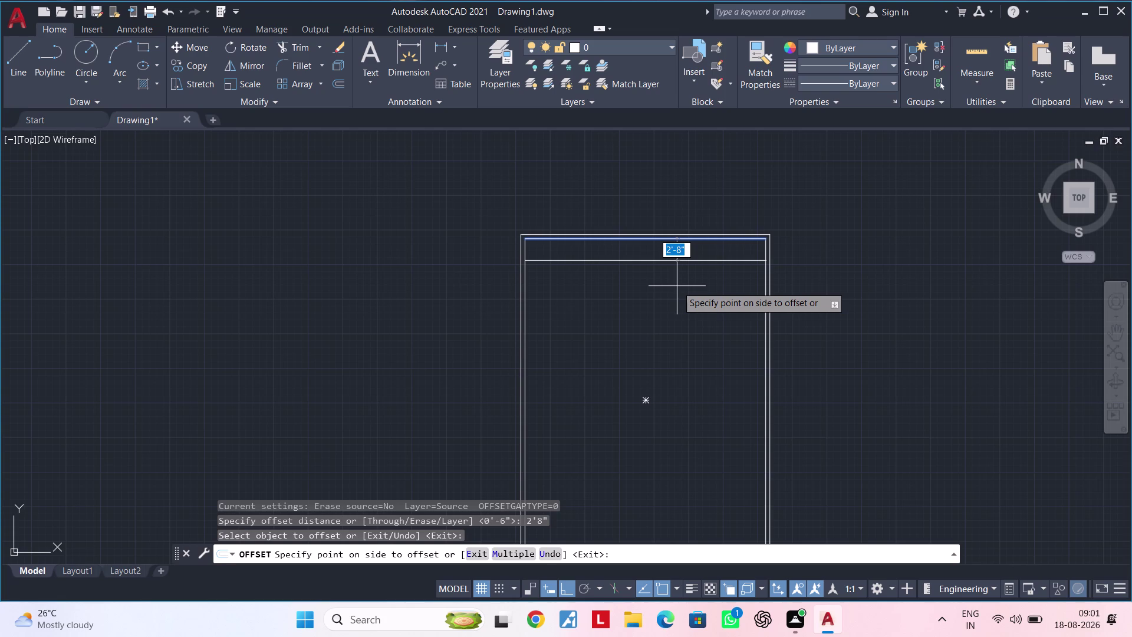
key(Escape)
key(Escape)
key(Escape)
key(Escape)
key(Escape)
key(Escape)
key(Escape)
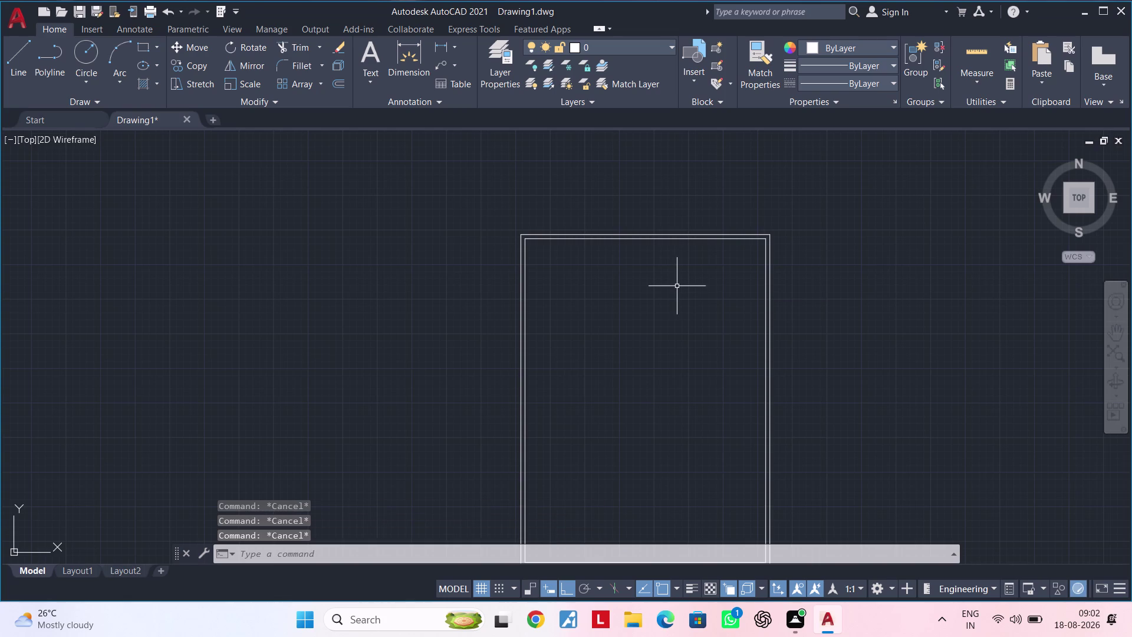
key(Escape)
key(Escape)
key(Escape)
key(Escape)
key(Escape)
key(Escape)
key(Escape)
key(Escape)
key(Escape)
key(Escape)
text(of)
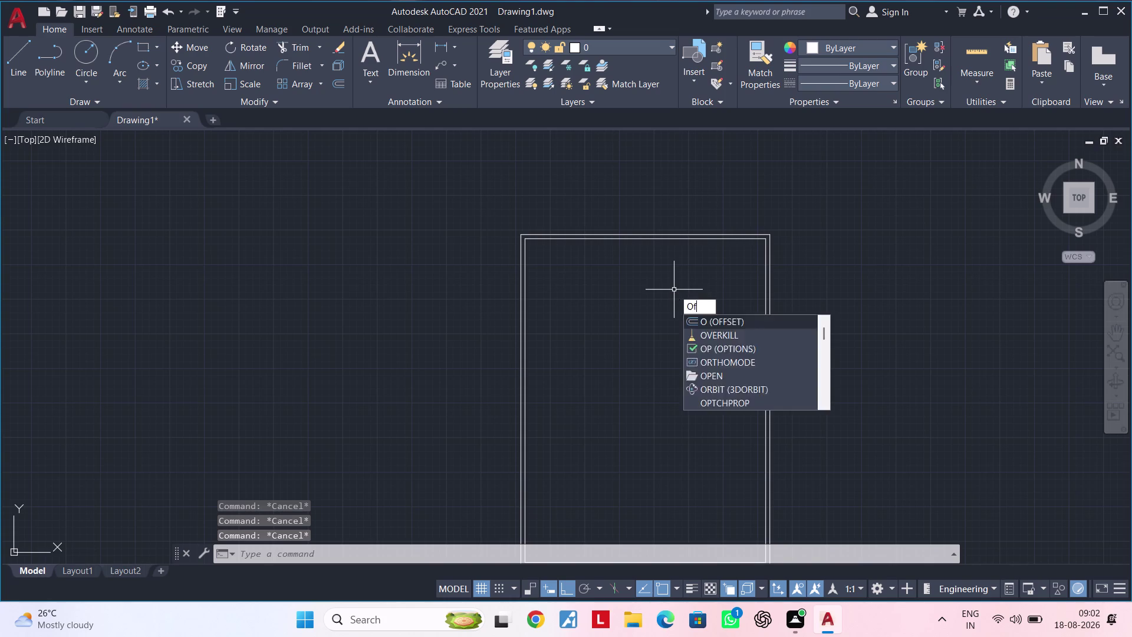
key(space)
key(2)
key(apostrophe)
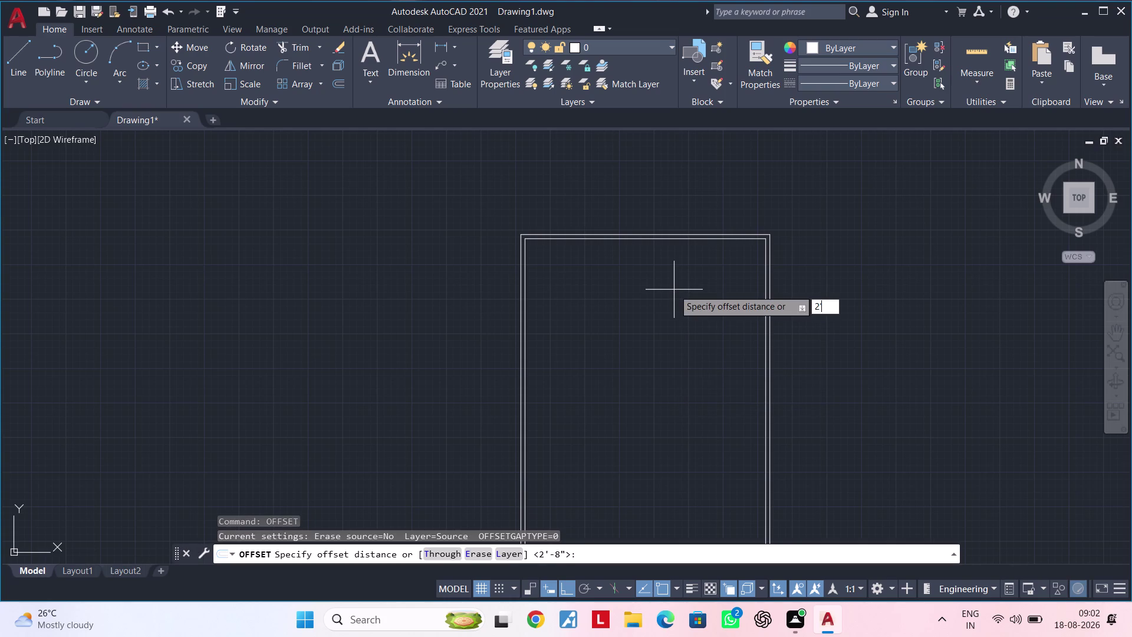
text(8")
key(Return)
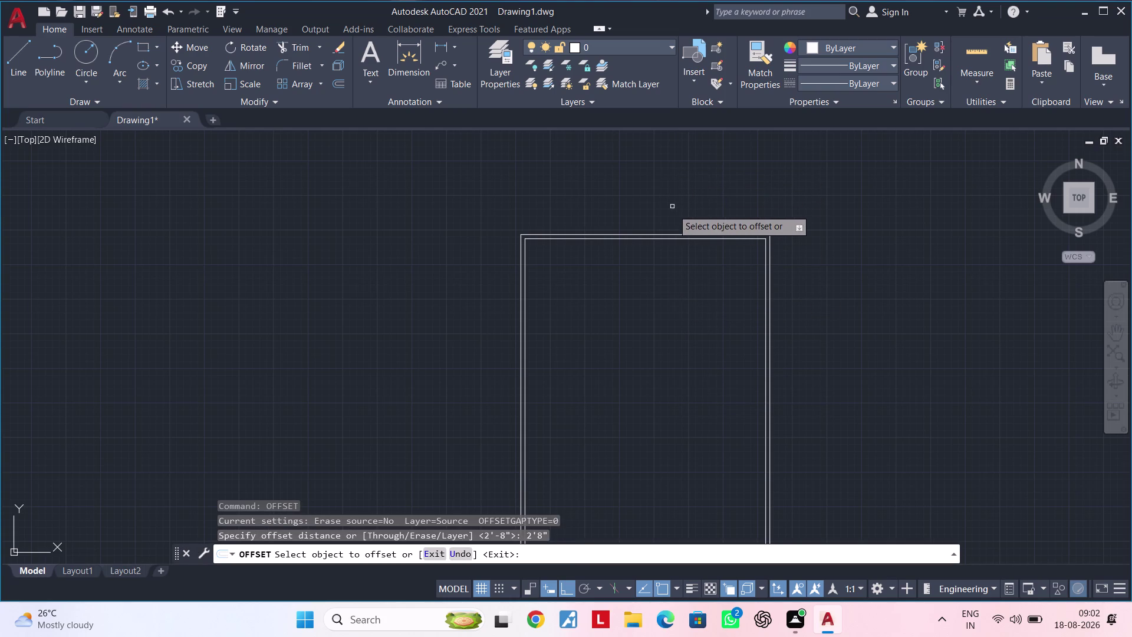
click(669, 234)
key(Escape)
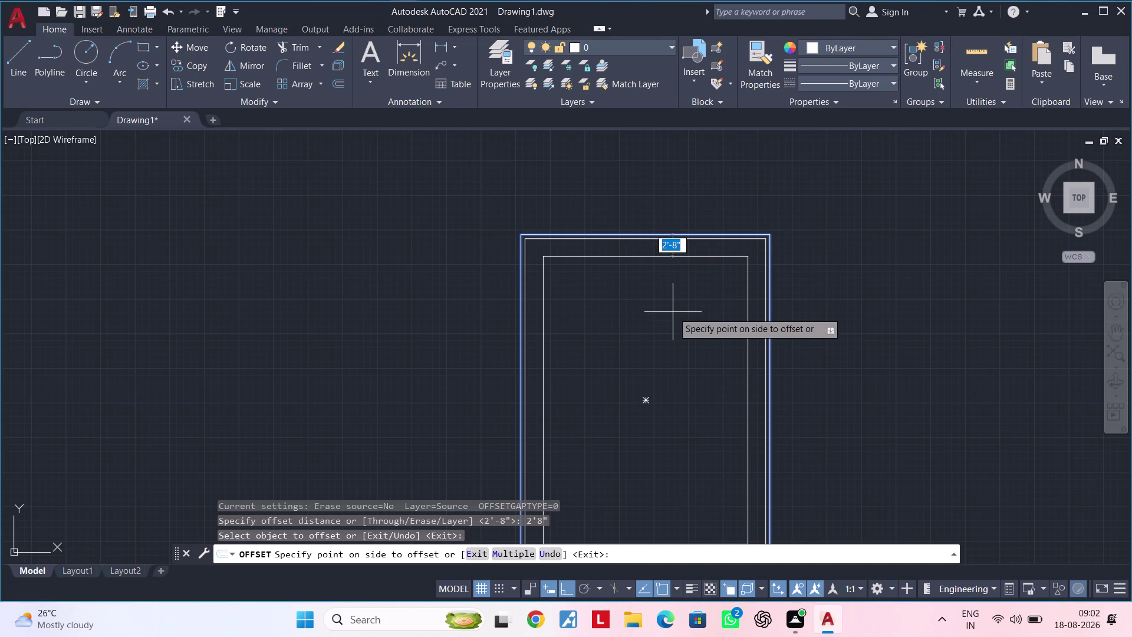
key(Escape)
key(Escape)
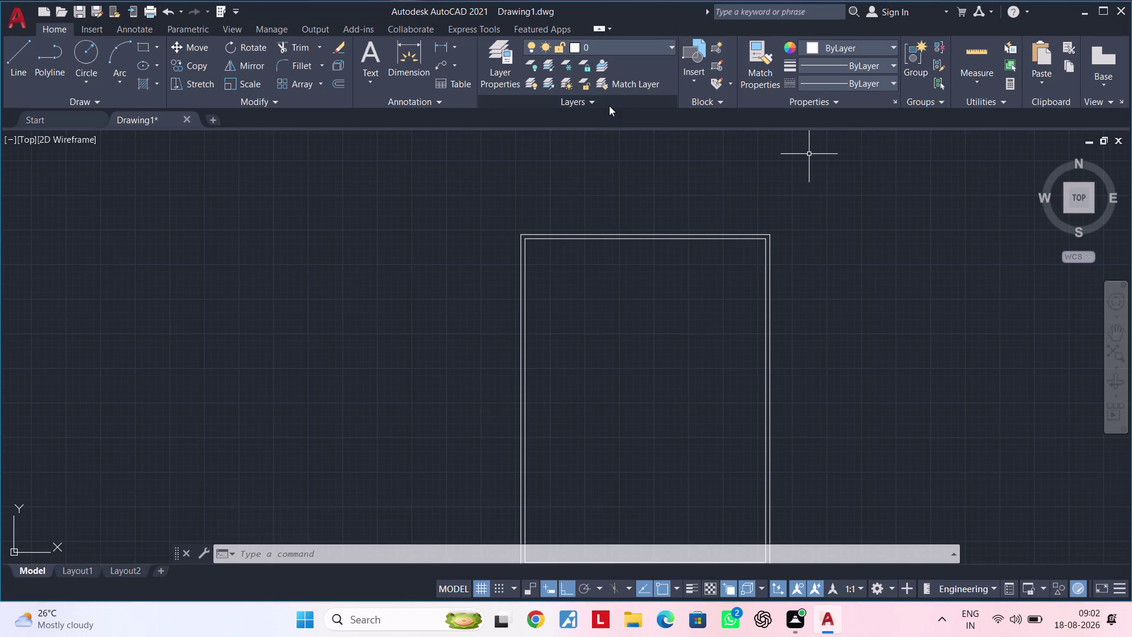
scroll(down, 3)
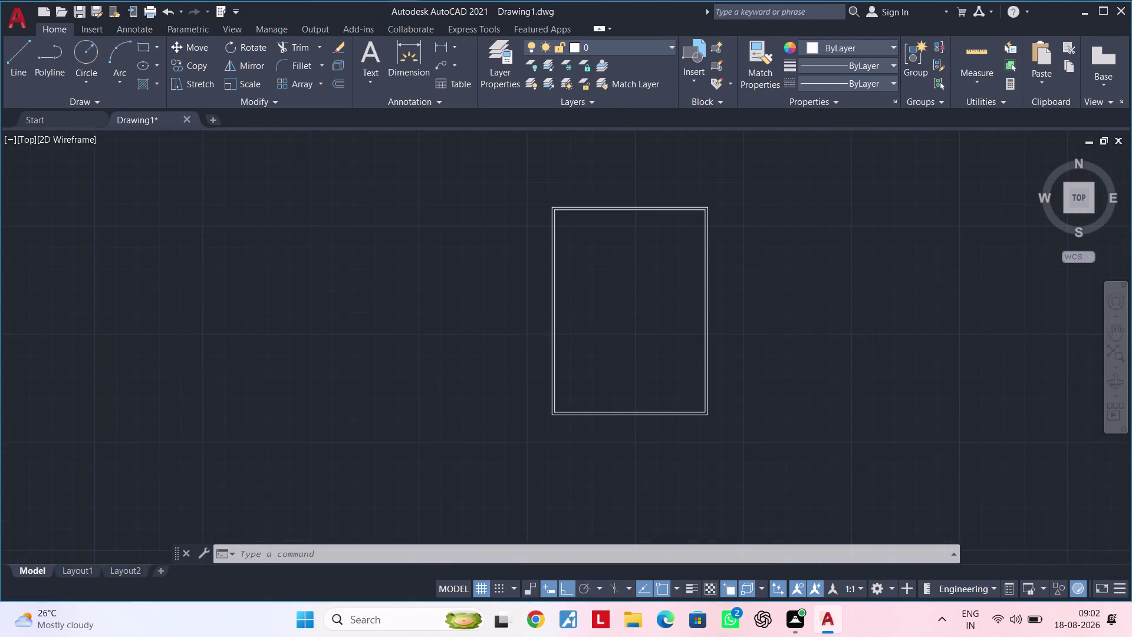
Explode the outer rectangle into separate lines.
scroll(up, 3)
scroll(up, 3)
middle_drag(764, 250, 615, 66)
scroll(down, 3)
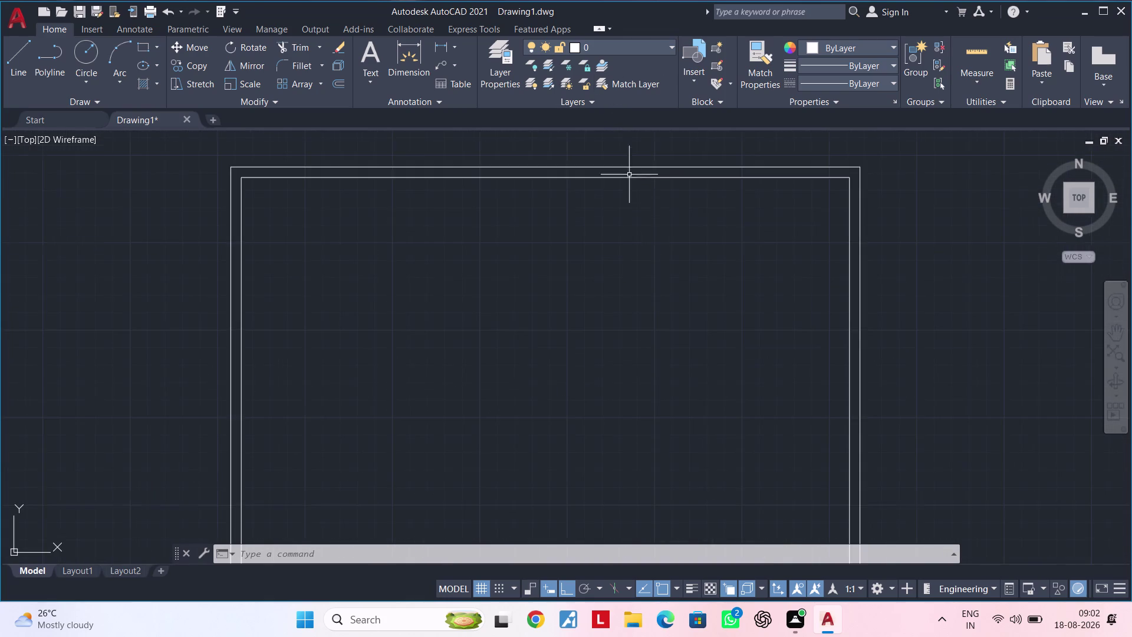
middle_drag(649, 189, 745, 194)
key(Escape)
key(Escape)
key(Escape)
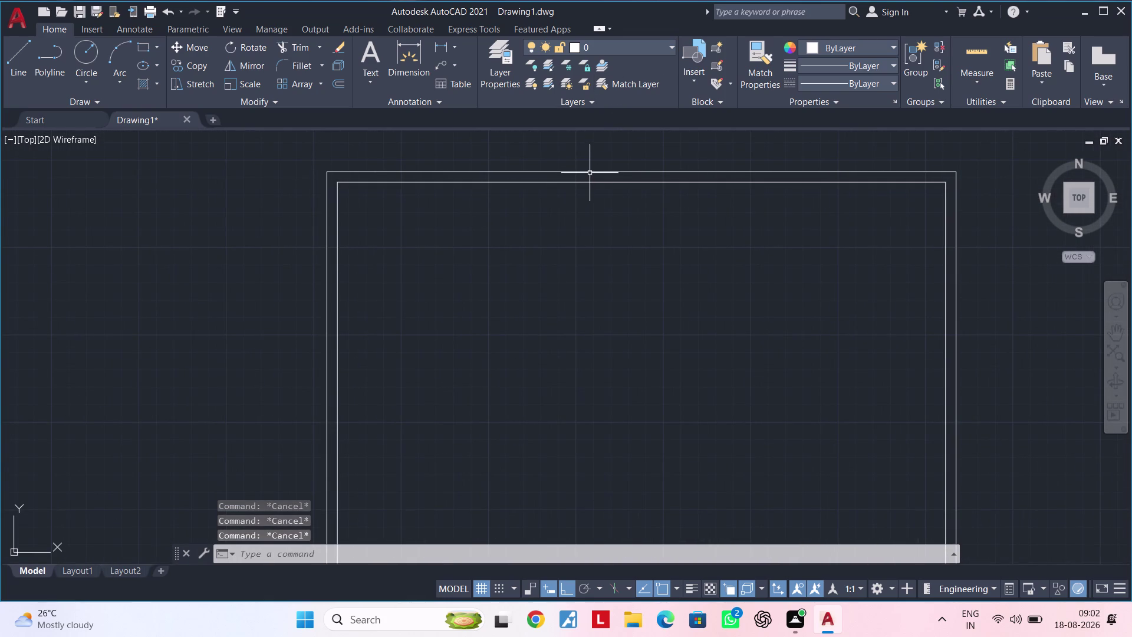
click(591, 172)
text(x)
key(space)
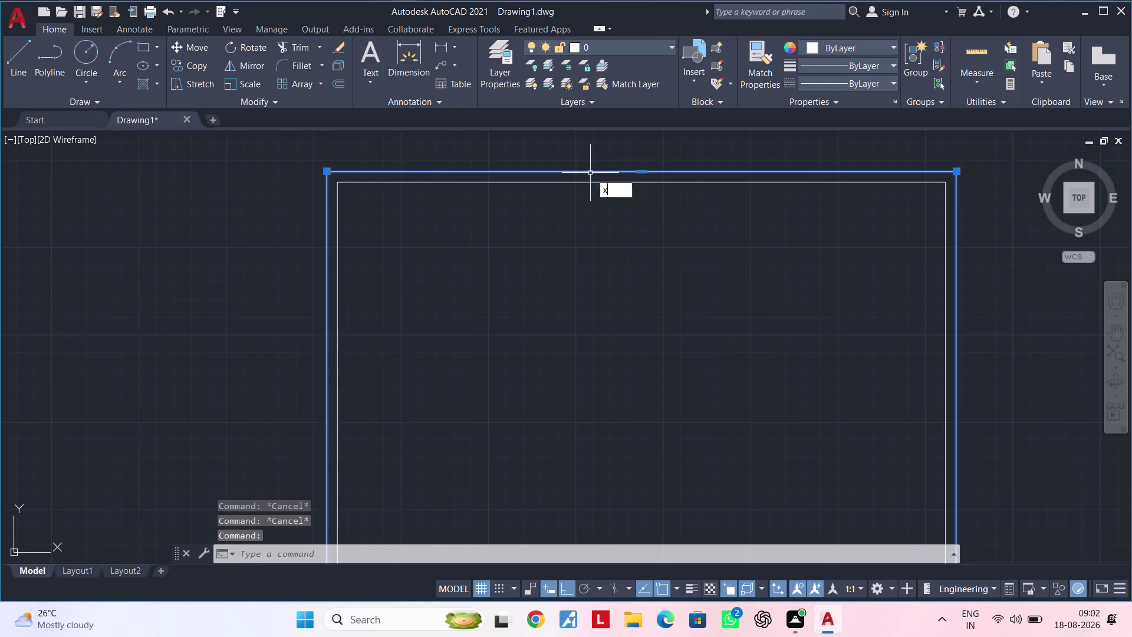
key(Escape)
key(Escape)
Offset the top outer wall 2'8" downward to create an interior horizontal line.
text(of)
key(space)
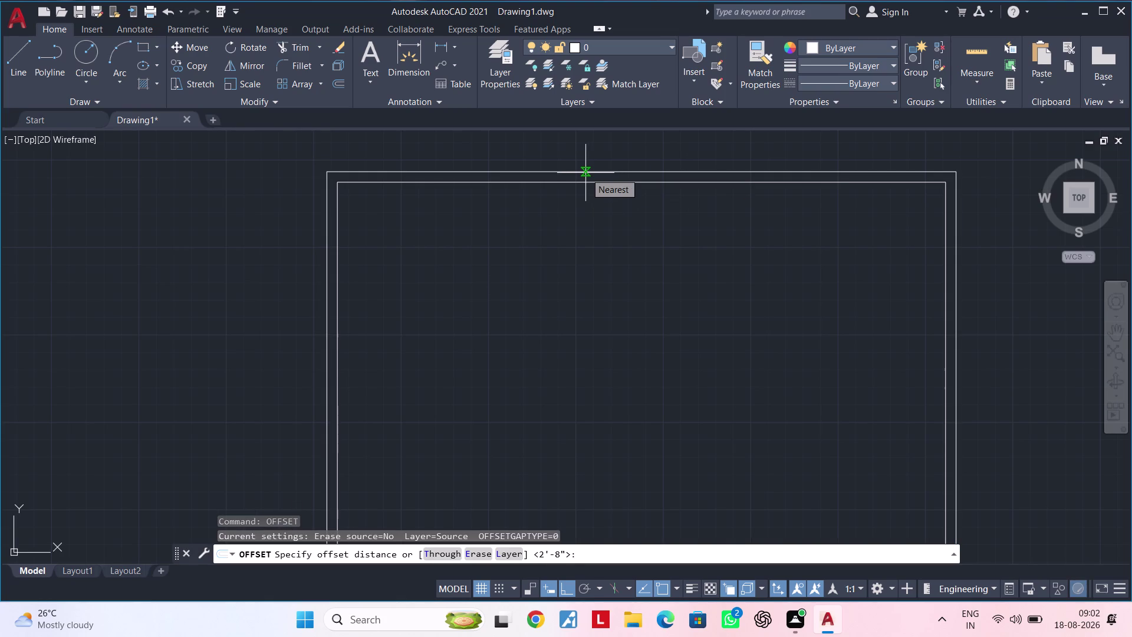
text(2')
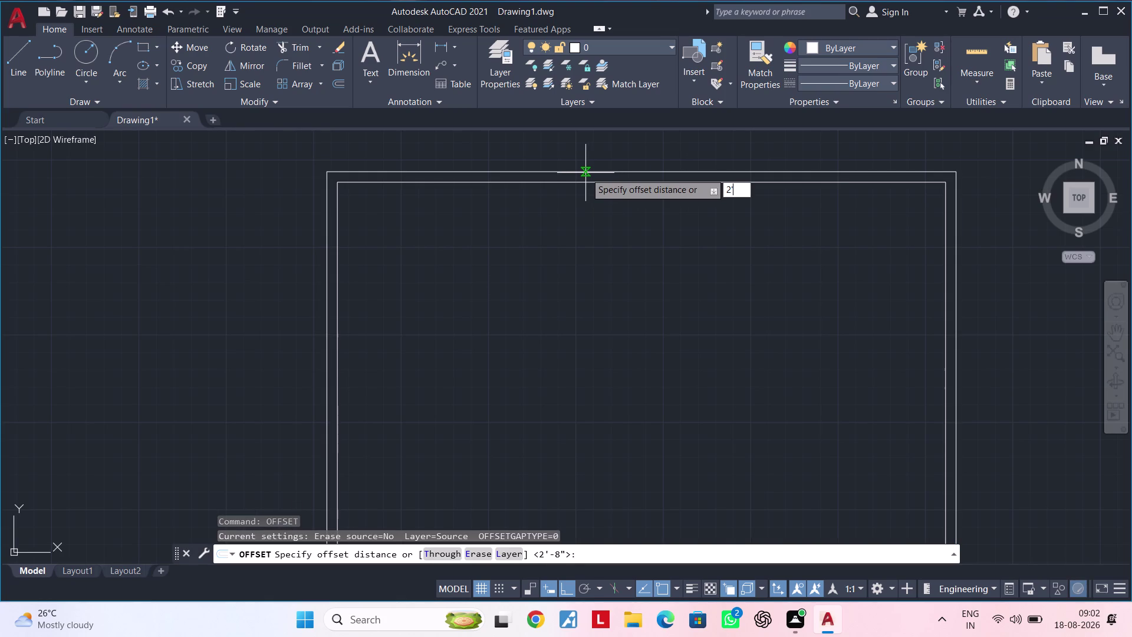
text(8")
key(Return)
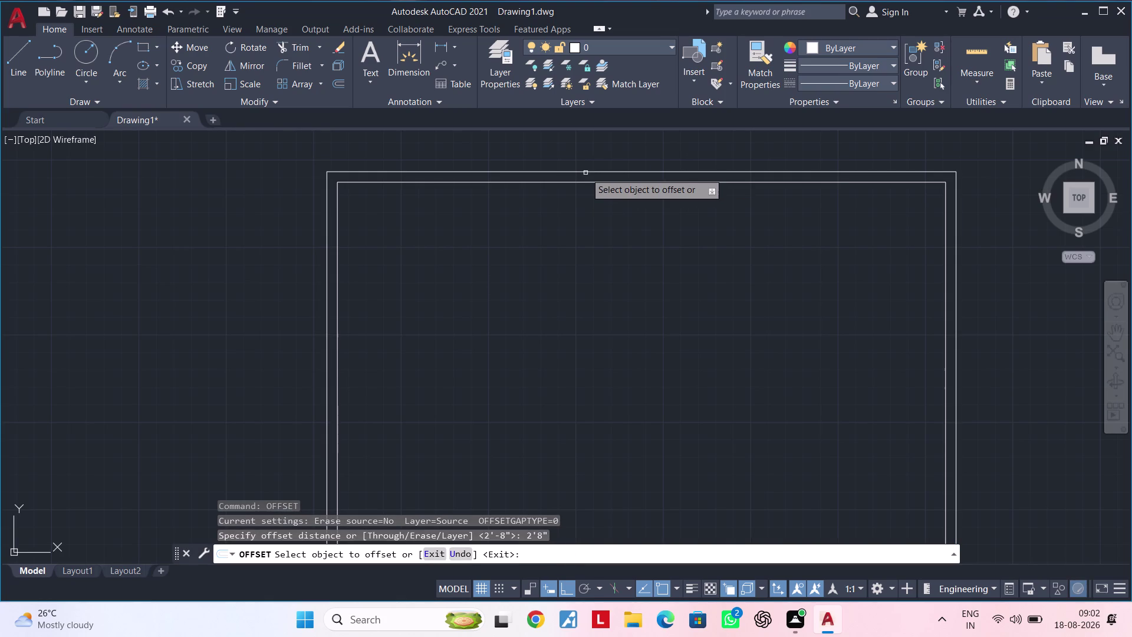
click(685, 170)
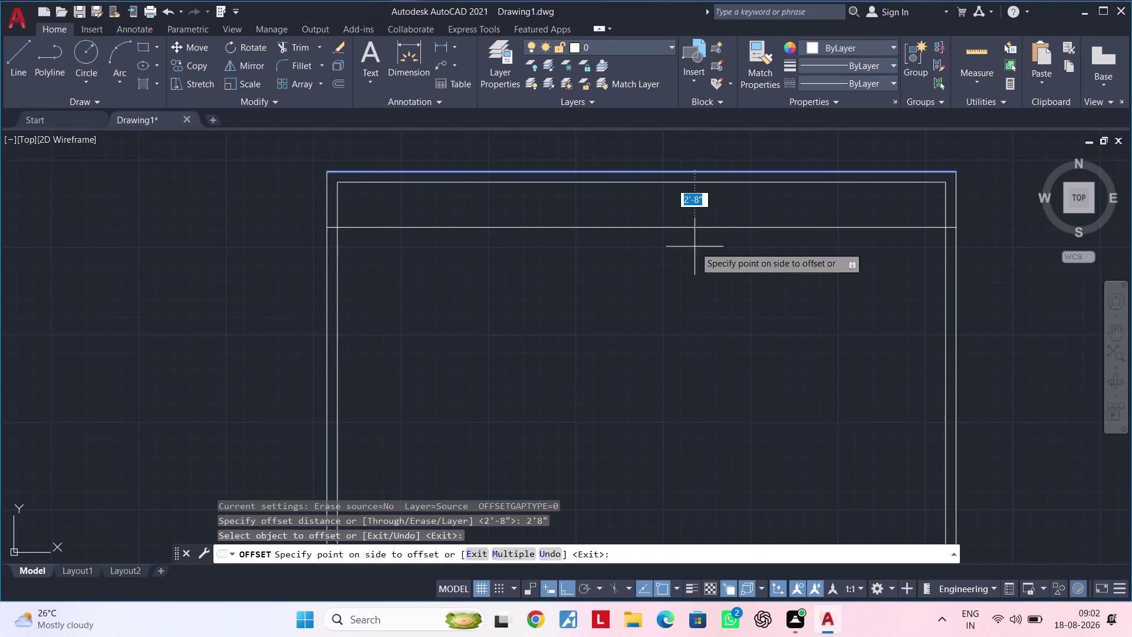
click(694, 286)
middle_drag(678, 271, 636, 215)
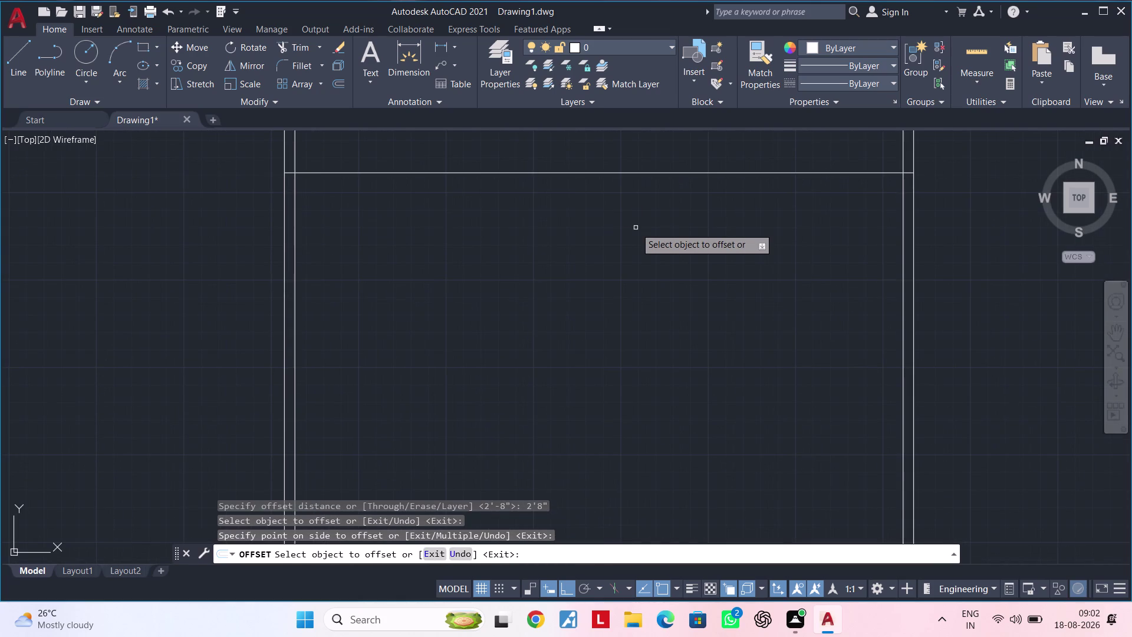
key(Escape)
key(Escape)
key(Escape)
key(Escape)
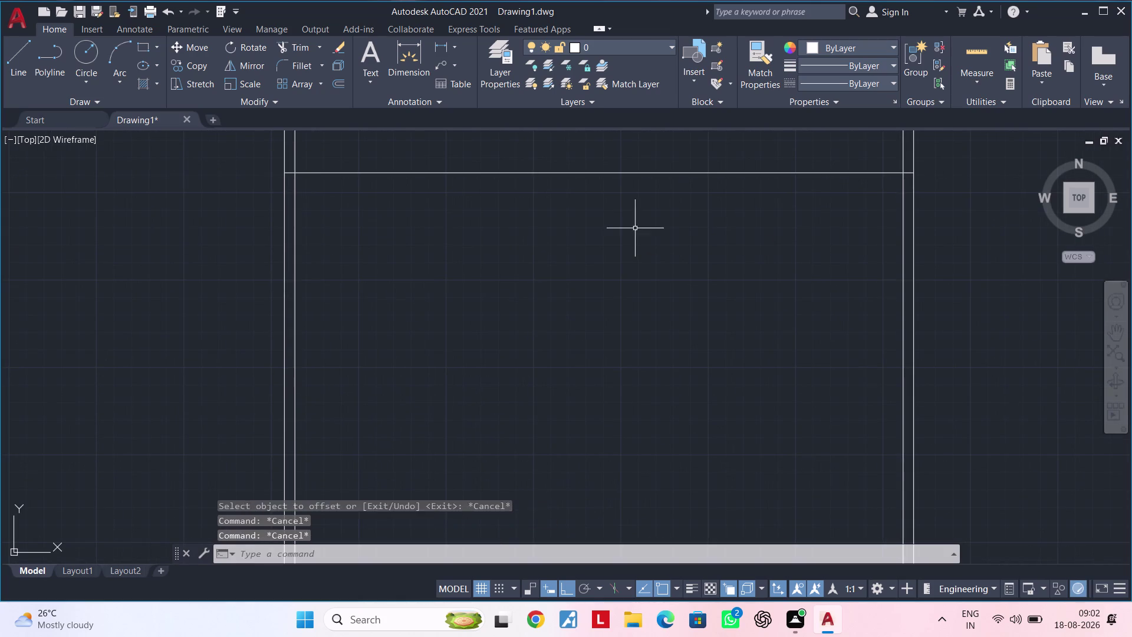
Offset the inner left wall 3'6" to the right to create an interior vertical line.
middle_drag(415, 279, 584, 243)
key(Escape)
key(Escape)
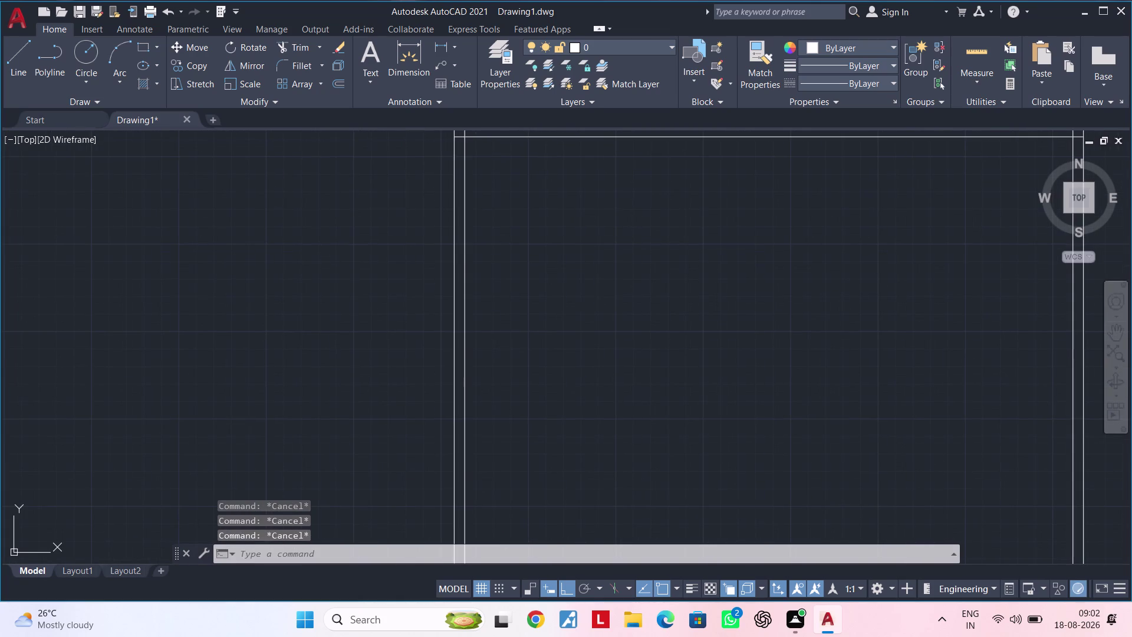
key(Escape)
key(Escape)
text(o)
text(f 3')
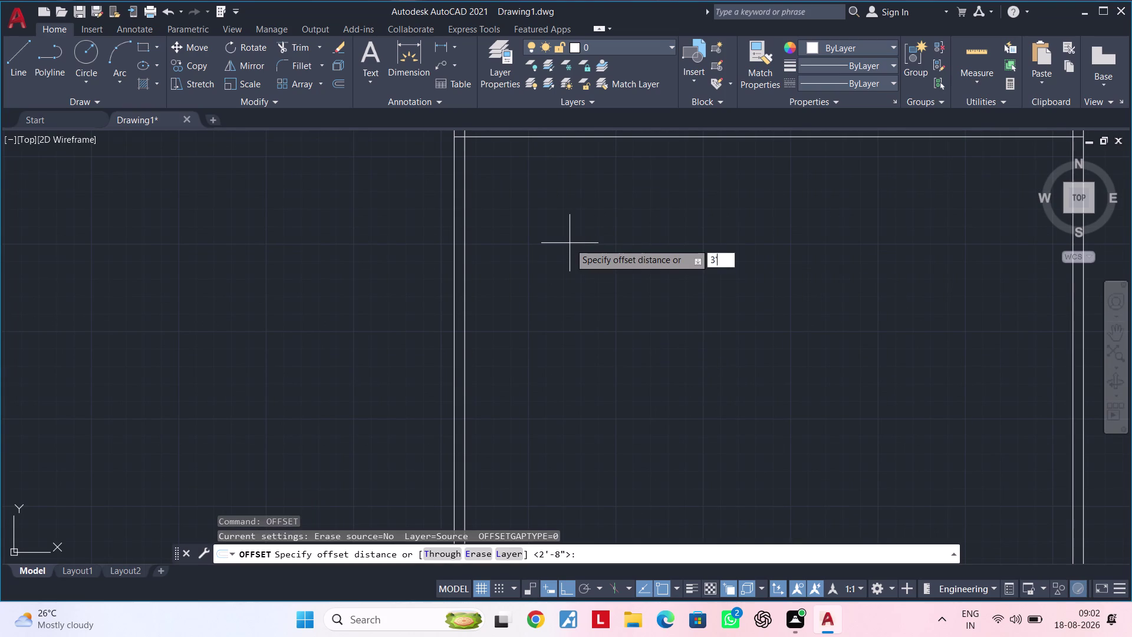
text(6")
key(Return)
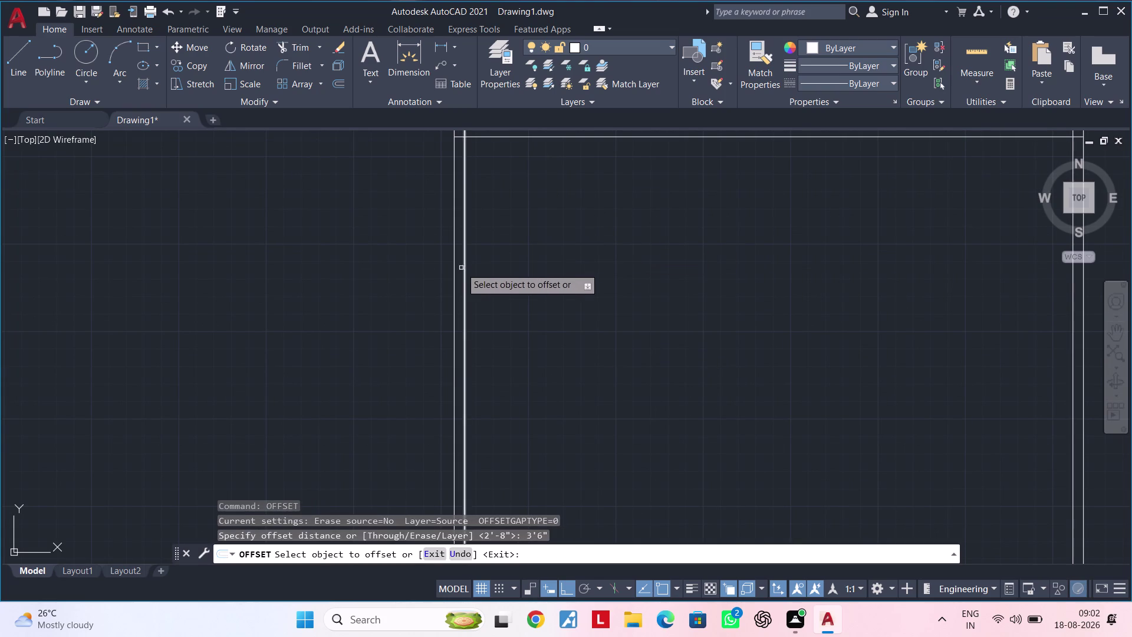
click(453, 256)
click(581, 256)
scroll(down, 3)
middle_drag(588, 262, 484, 365)
key(Escape)
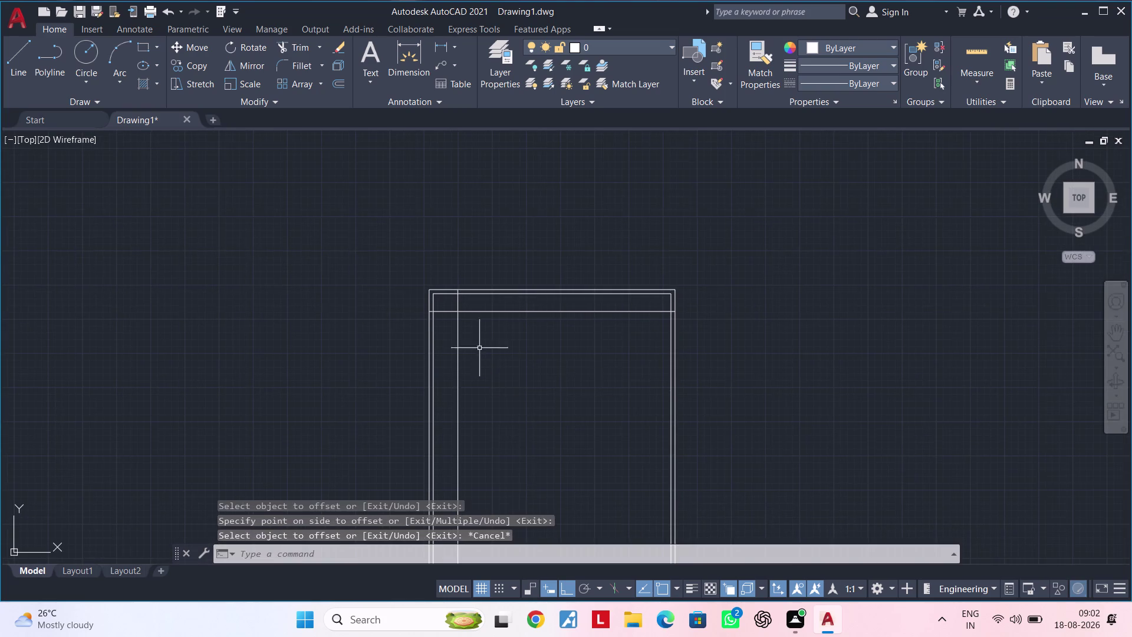
key(Escape)
scroll(up, 3)
middle_drag(478, 364, 477, 411)
key(Escape)
key(Escape)
Trim the overrunning interior line segments at the corner with TR.
key(t)
key(r)
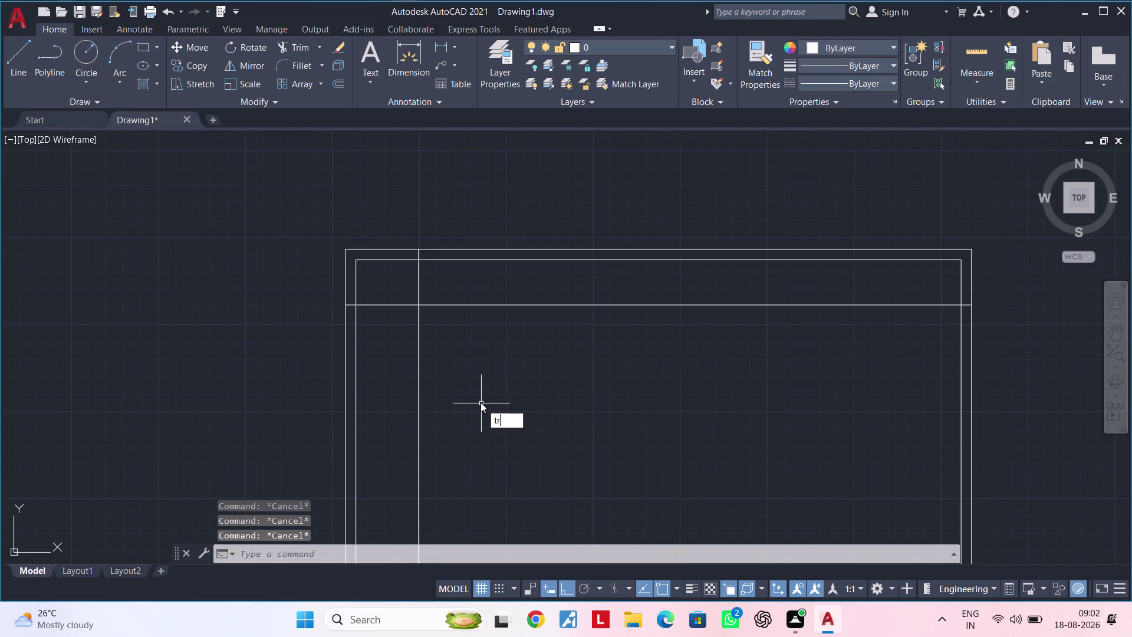
key(space)
drag(425, 275, 379, 326)
key(Escape)
key(Escape)
scroll(up, 3)
Erase the leftover line stubs between the walls and at the interior corner.
click(422, 270)
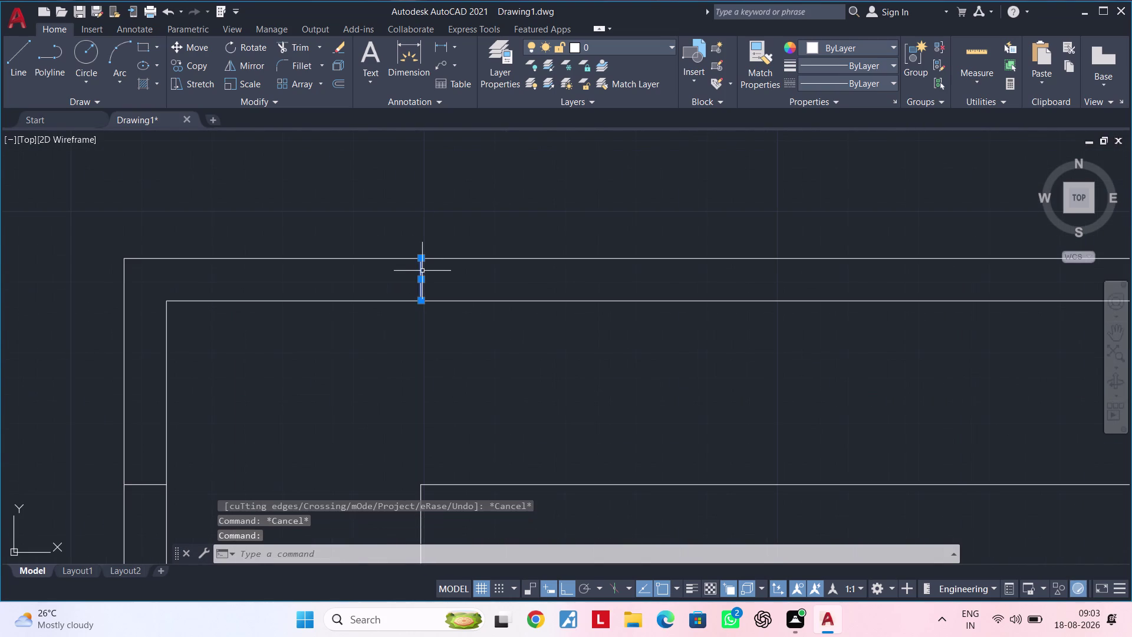
key(Delete)
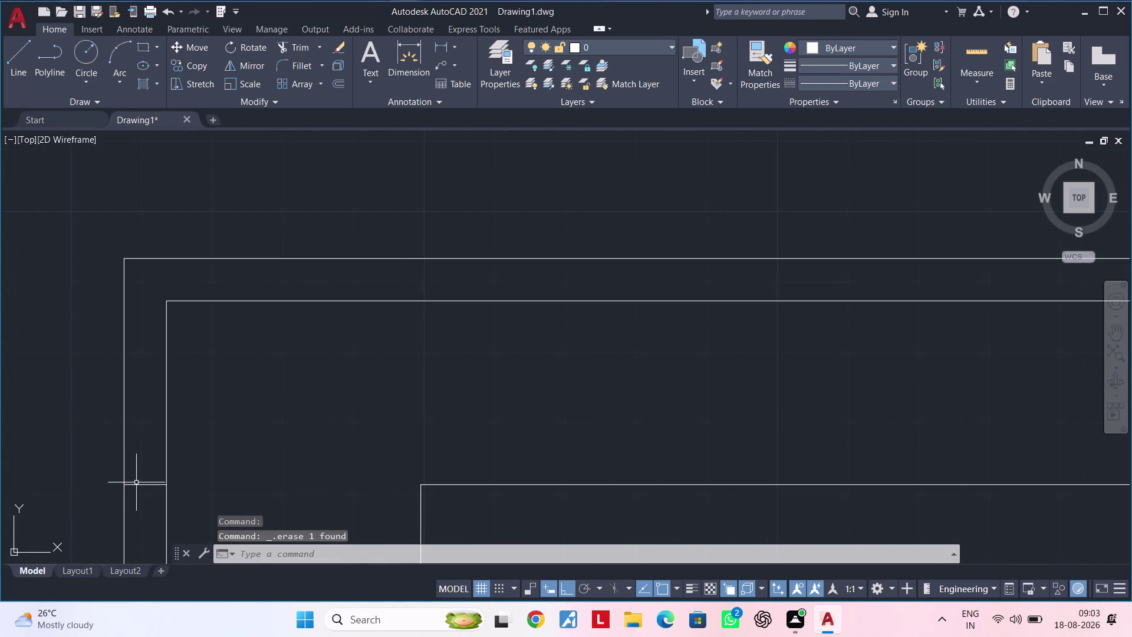
click(136, 482)
click(140, 488)
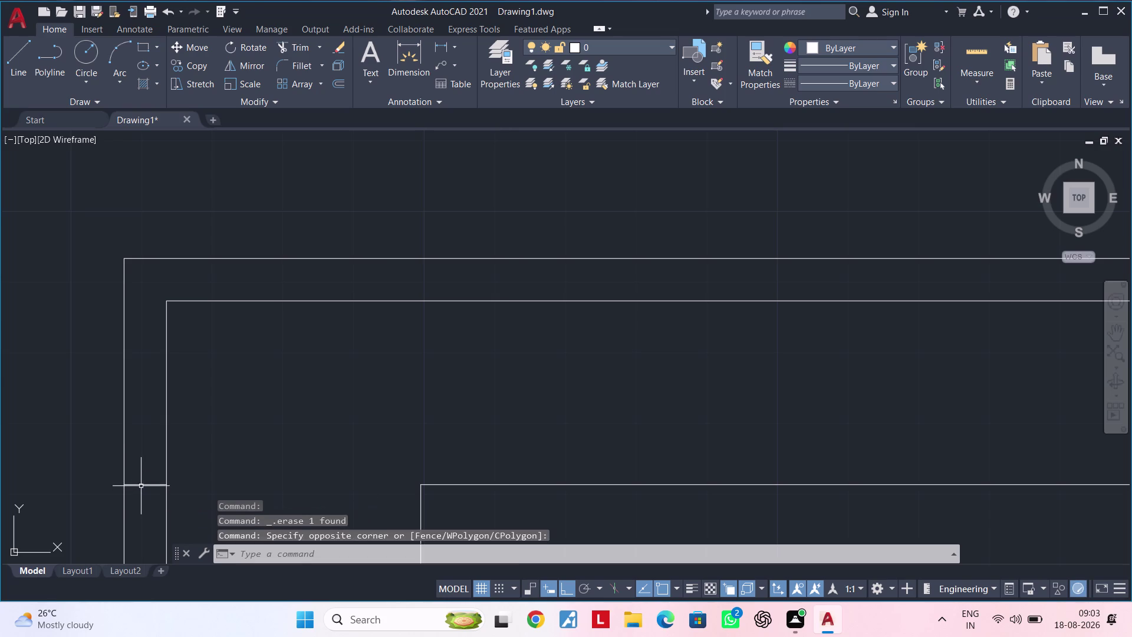
click(141, 484)
key(Delete)
scroll(down, 3)
middle_drag(358, 434, 238, 372)
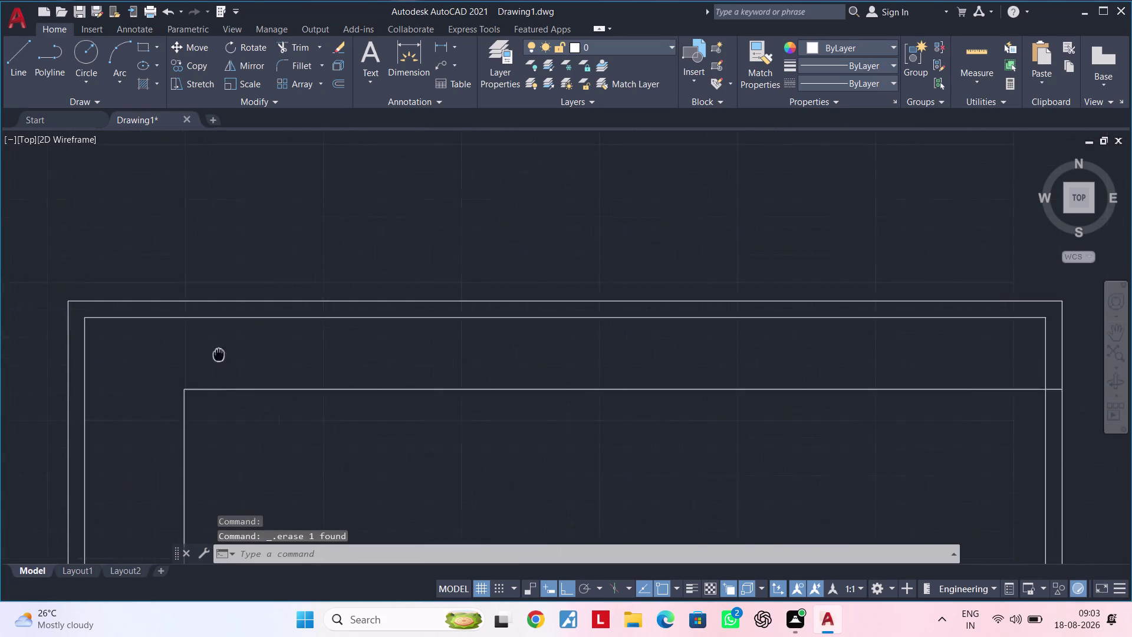
middle_drag(239, 372, 213, 288)
scroll(down, 3)
middle_drag(303, 364, 351, 340)
key(Escape)
key(Escape)
middle_drag(381, 343, 411, 302)
key(Escape)
key(Escape)
scroll(up, 3)
key(Escape)
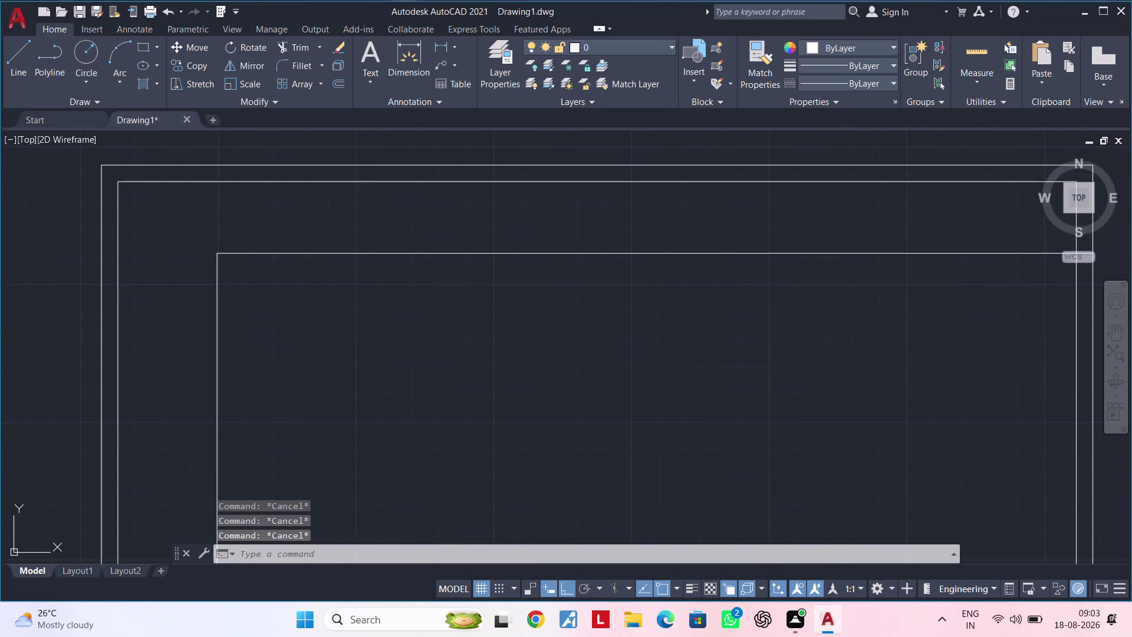
Offset the interior horizontal line 9" downward and the interior vertical line 9" rightward.
text(of 9)
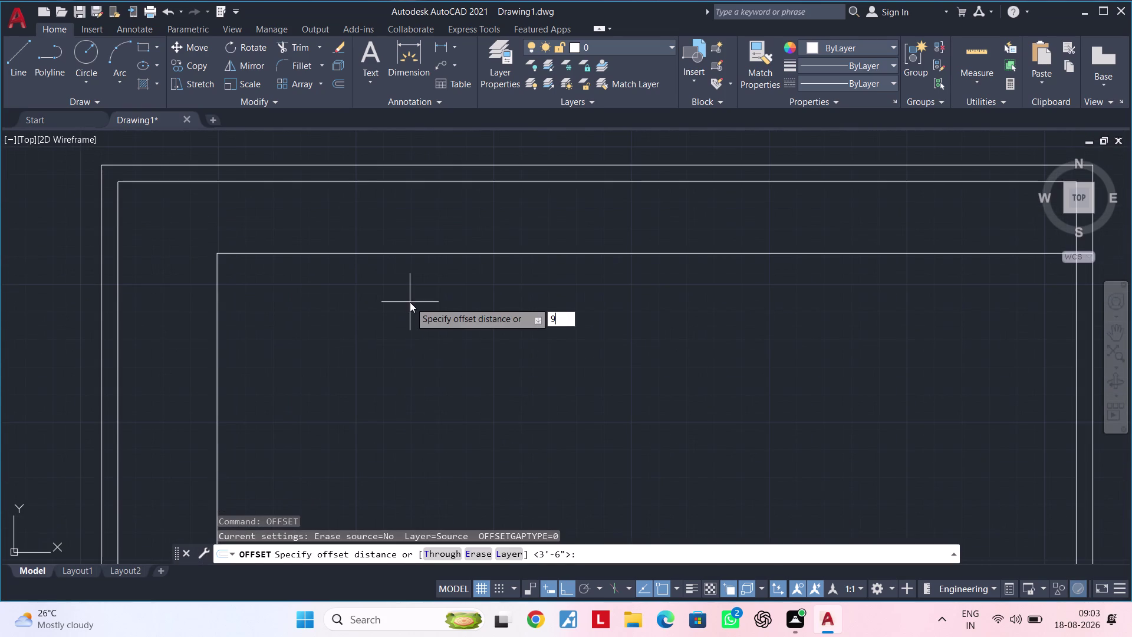
text(")
key(Return)
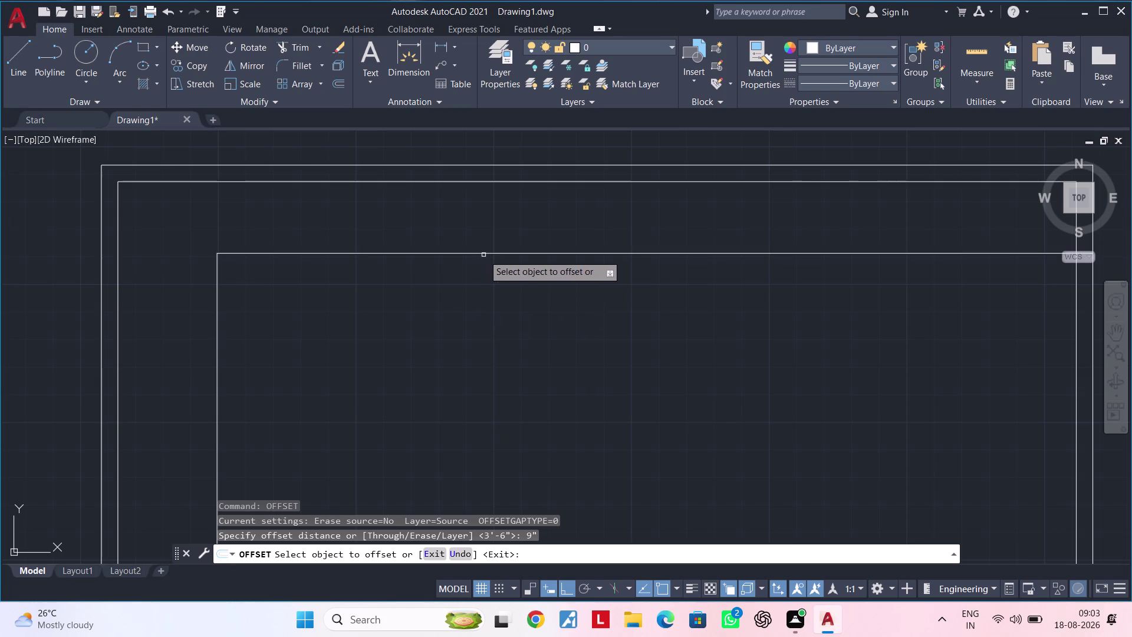
click(490, 253)
click(496, 313)
click(216, 332)
double_click(284, 334)
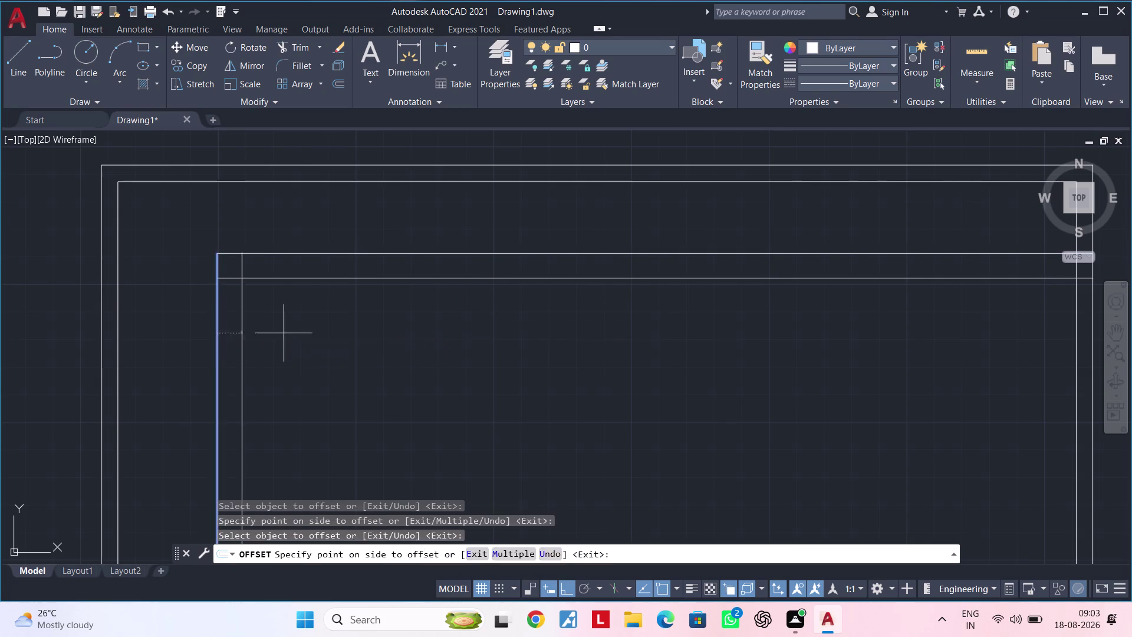
middle_drag(335, 322, 284, 250)
middle_drag(290, 263, 313, 290)
key(Escape)
scroll(up, 3)
key(Escape)
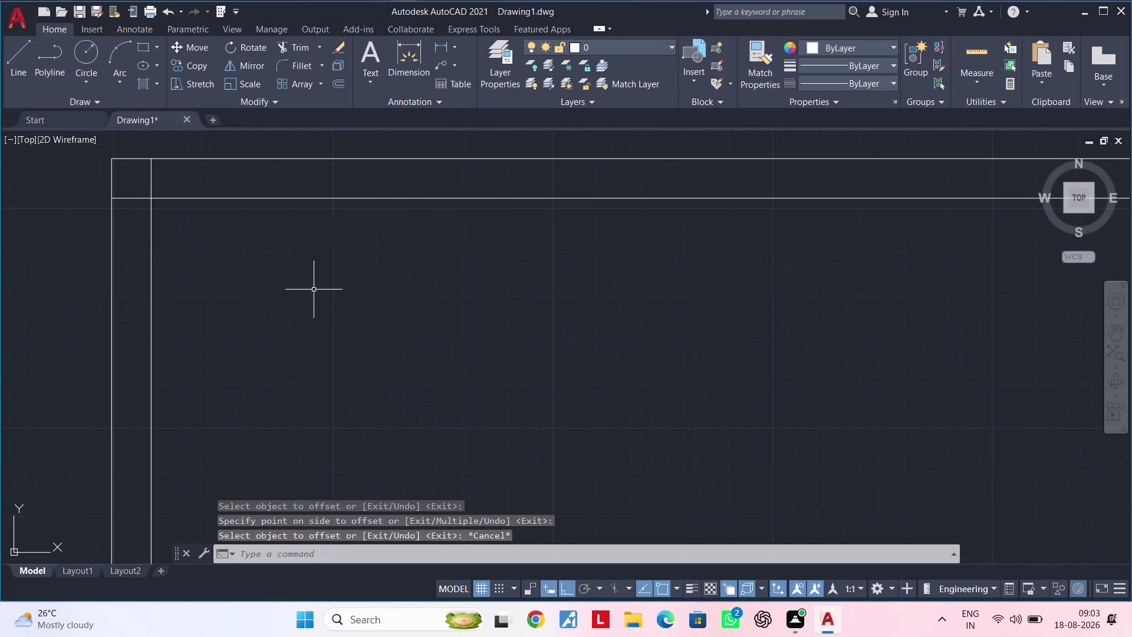
key(Escape)
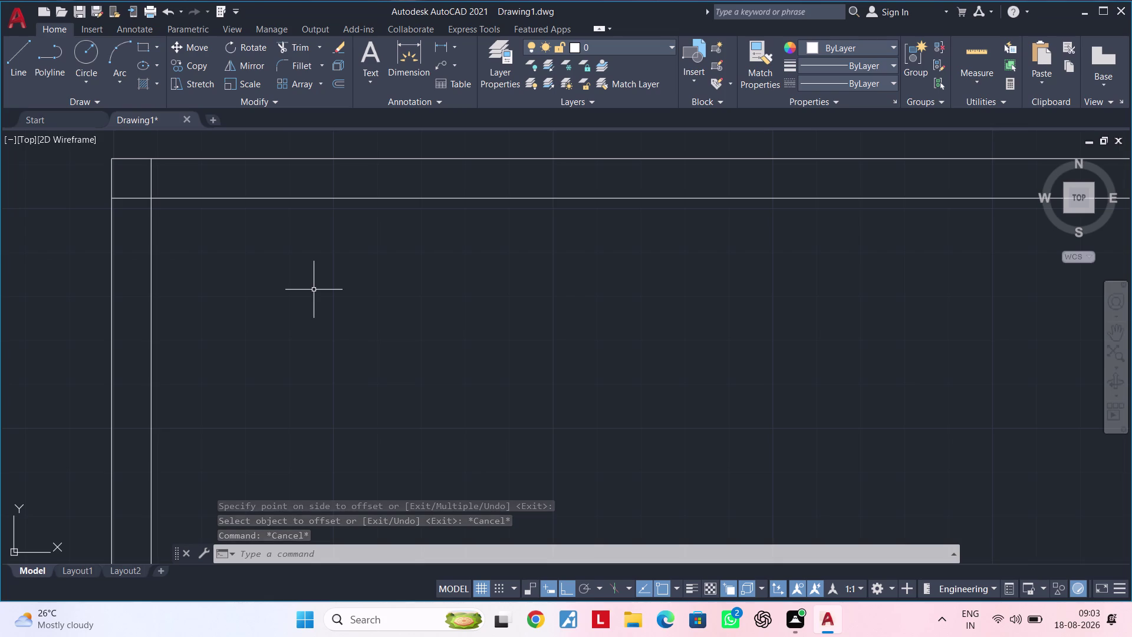
key(Escape)
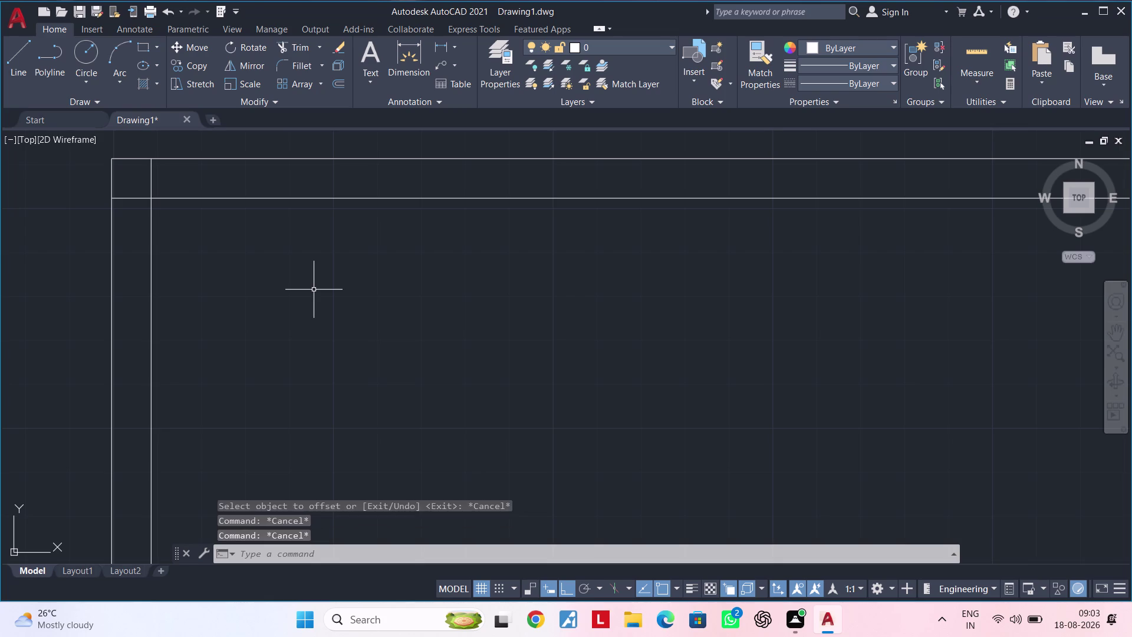
key(Escape)
key(Escape)
key(Escape)
key(Escape)
key(Escape)
key(Escape)
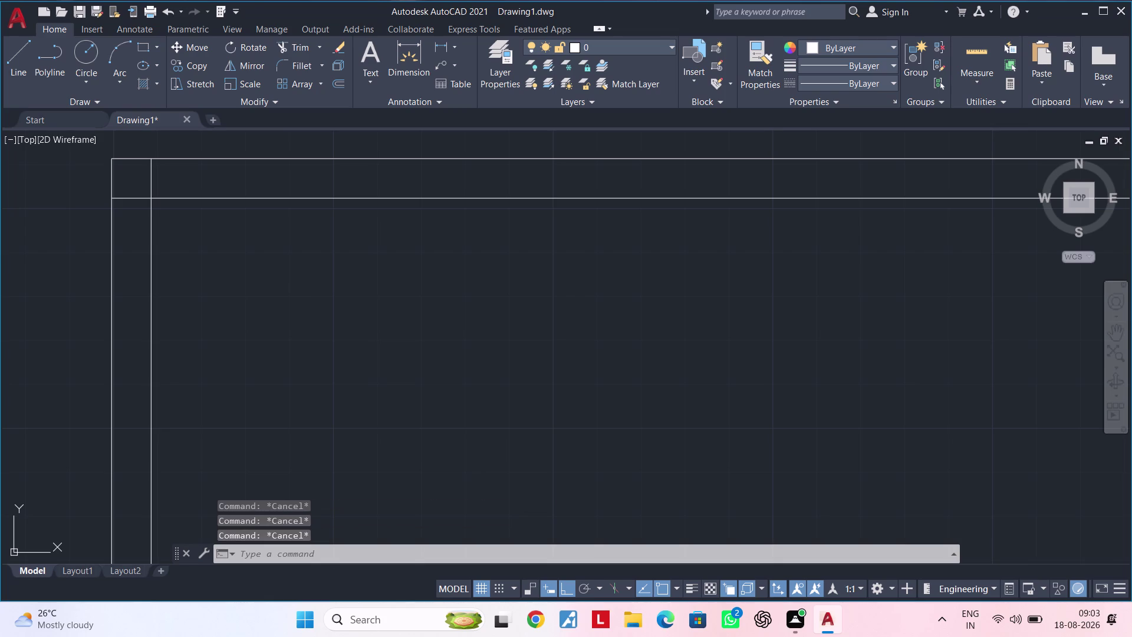
text(of)
key(space)
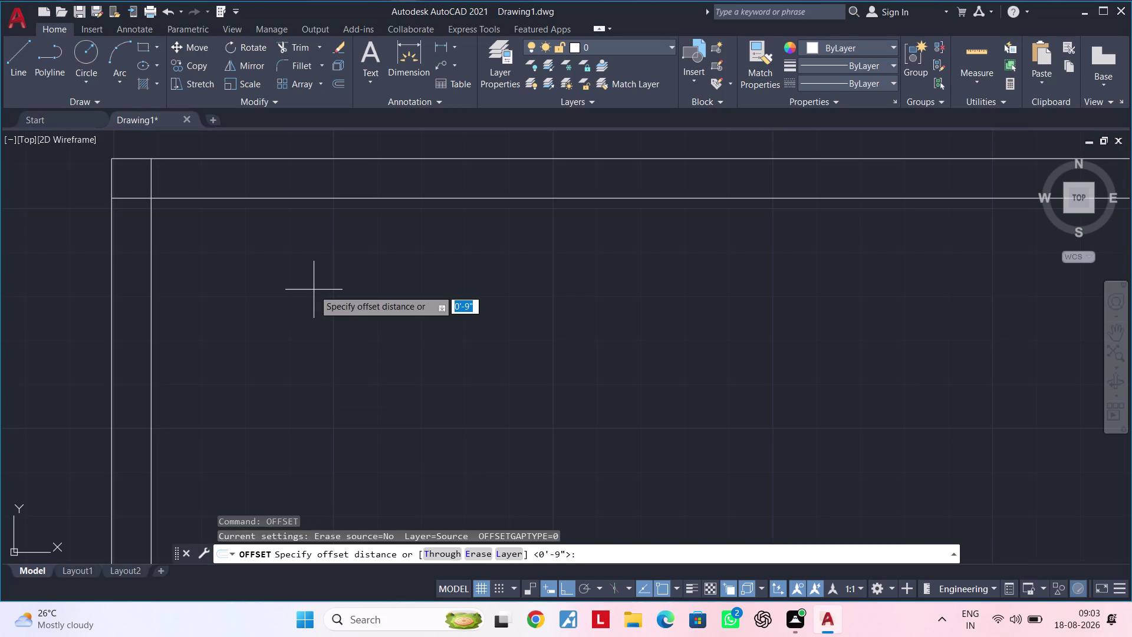